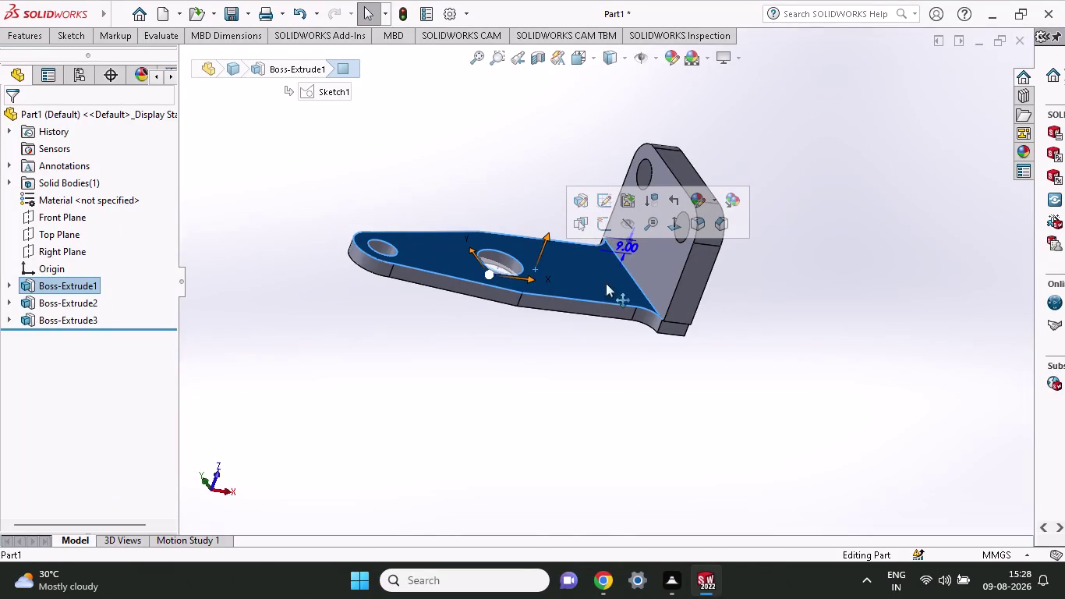
Start a sketch on the flange top face and draw a circle centred on the hole.
double_click(597, 224)
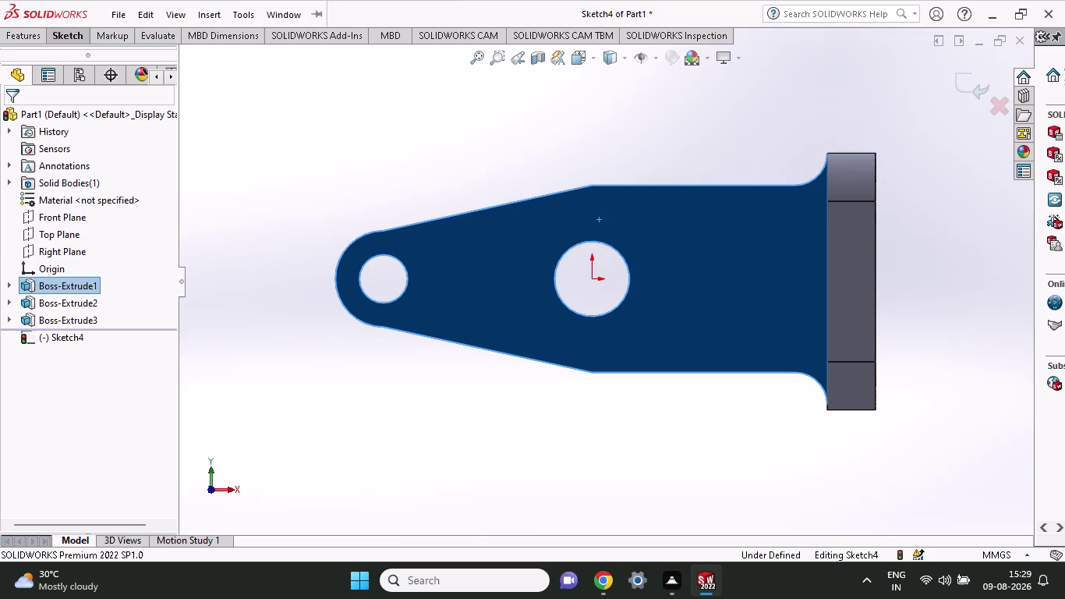
click(79, 43)
click(132, 52)
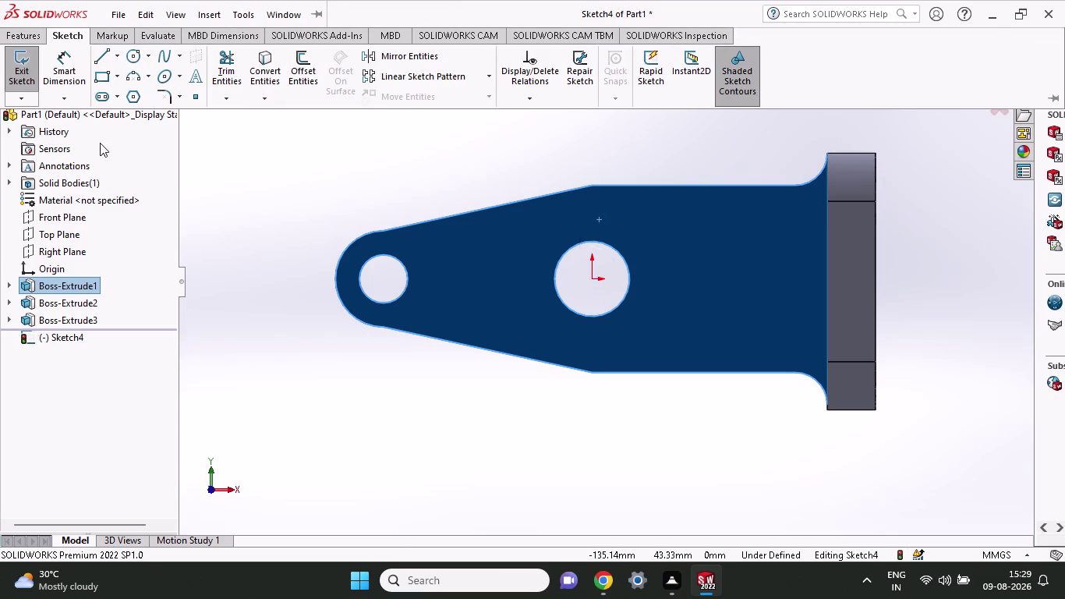
click(136, 58)
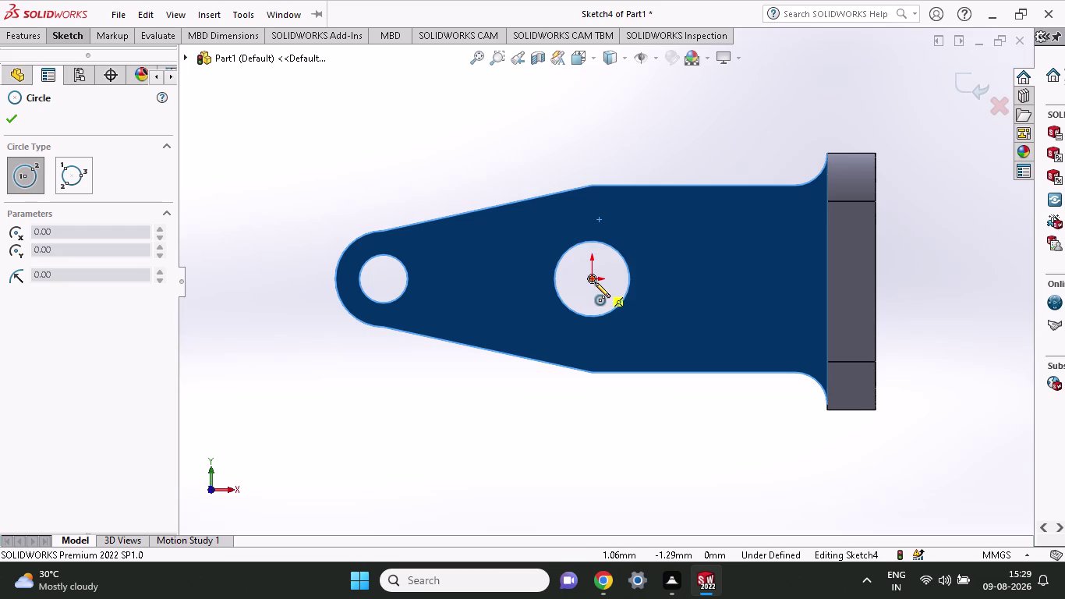
click(593, 276)
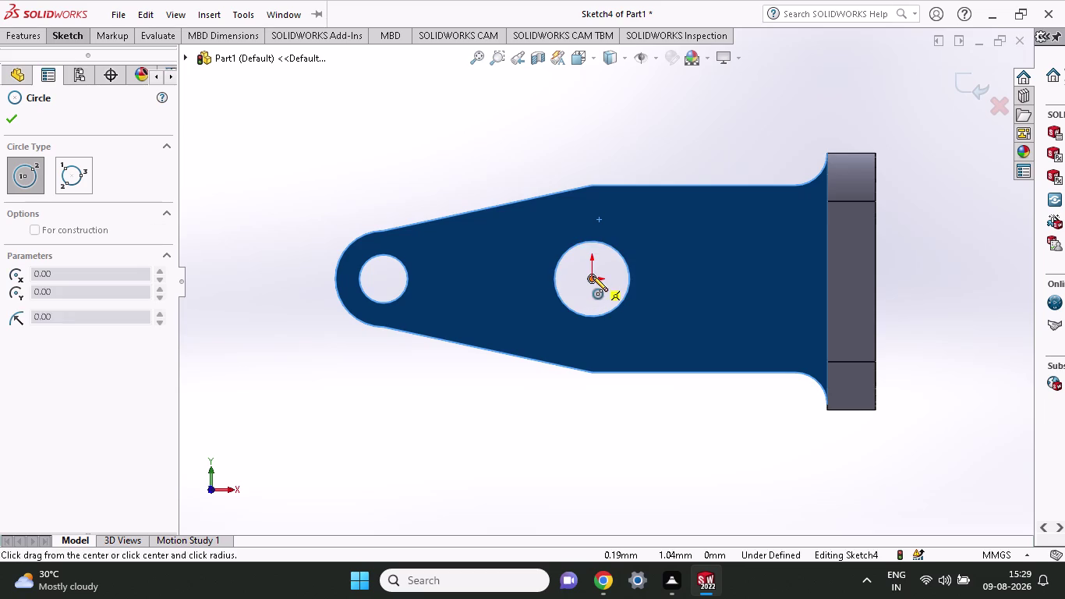
click(634, 338)
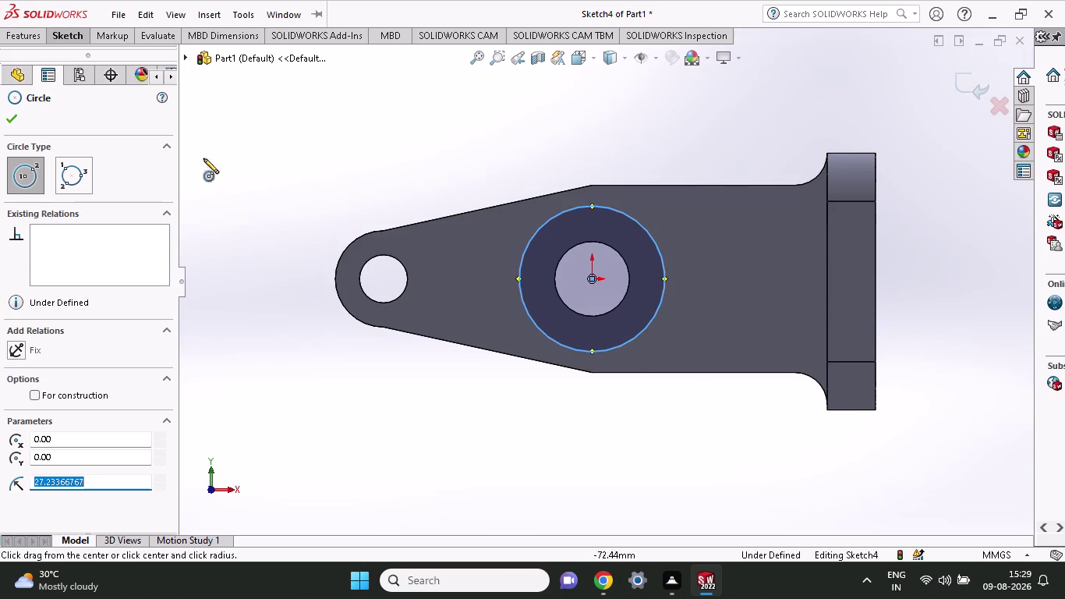
click(28, 31)
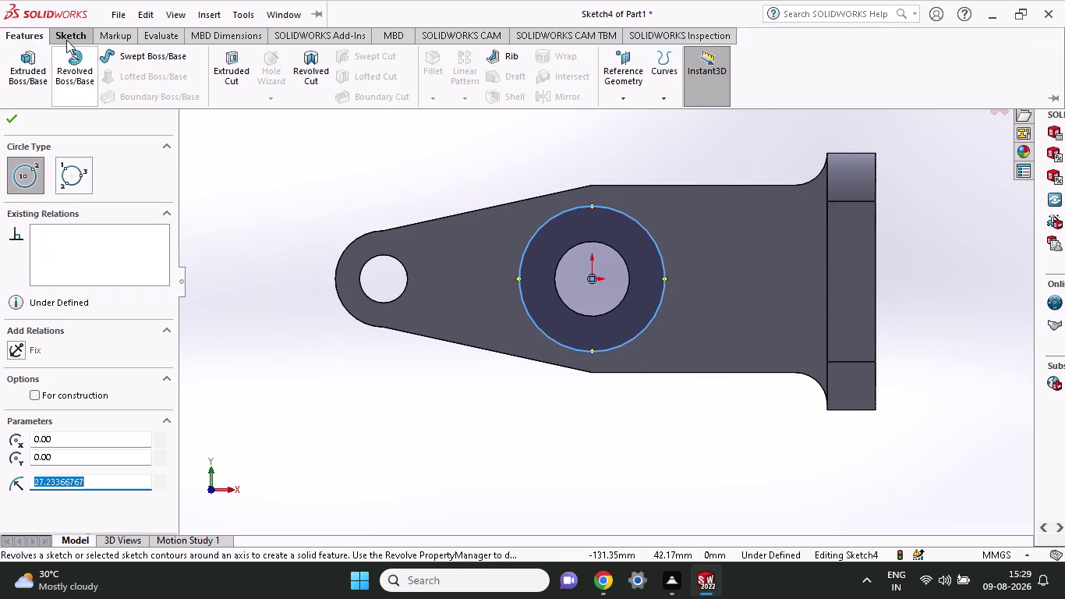
click(66, 40)
click(55, 63)
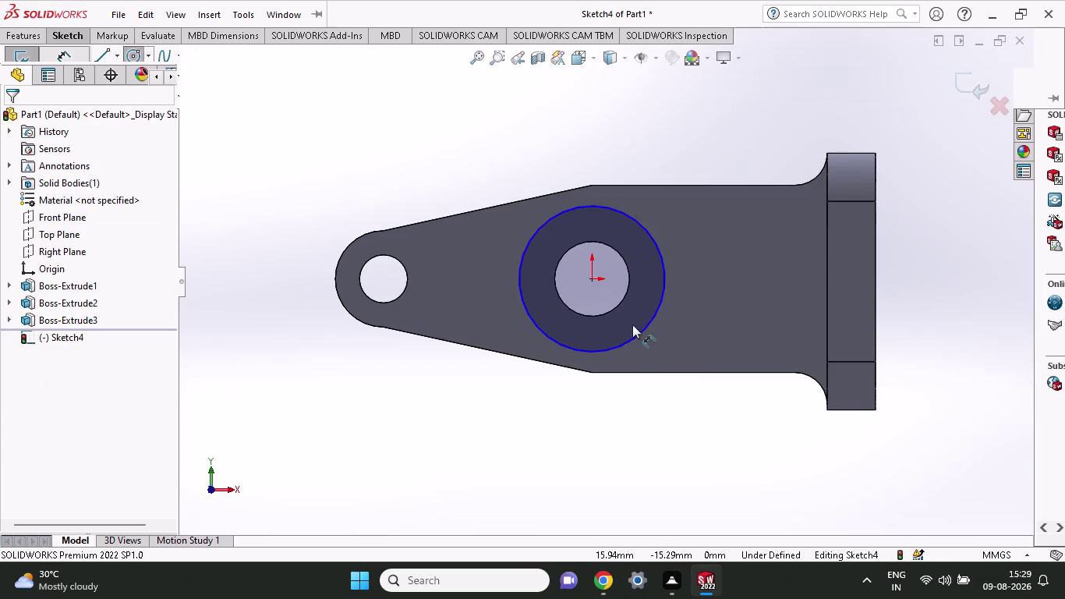
Dimension the large circle to a 50 mm diameter.
click(626, 340)
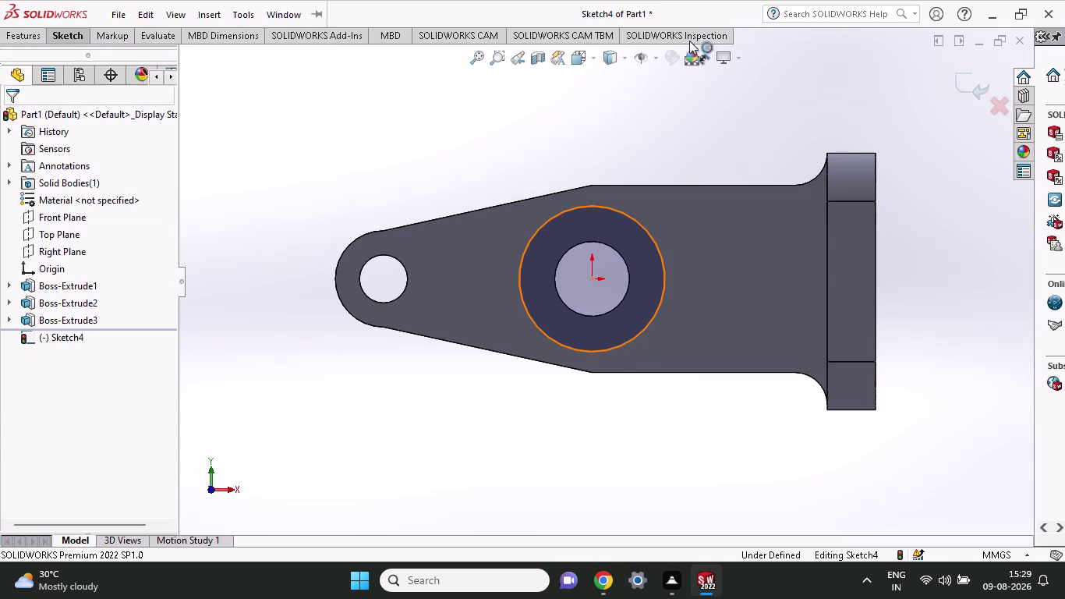
click(541, 144)
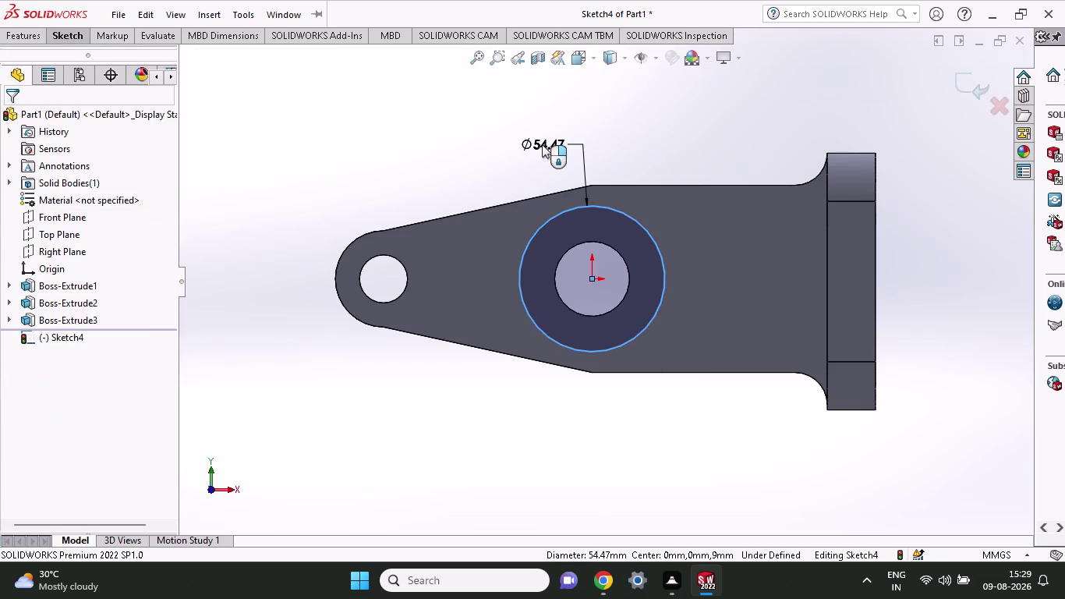
text(5)
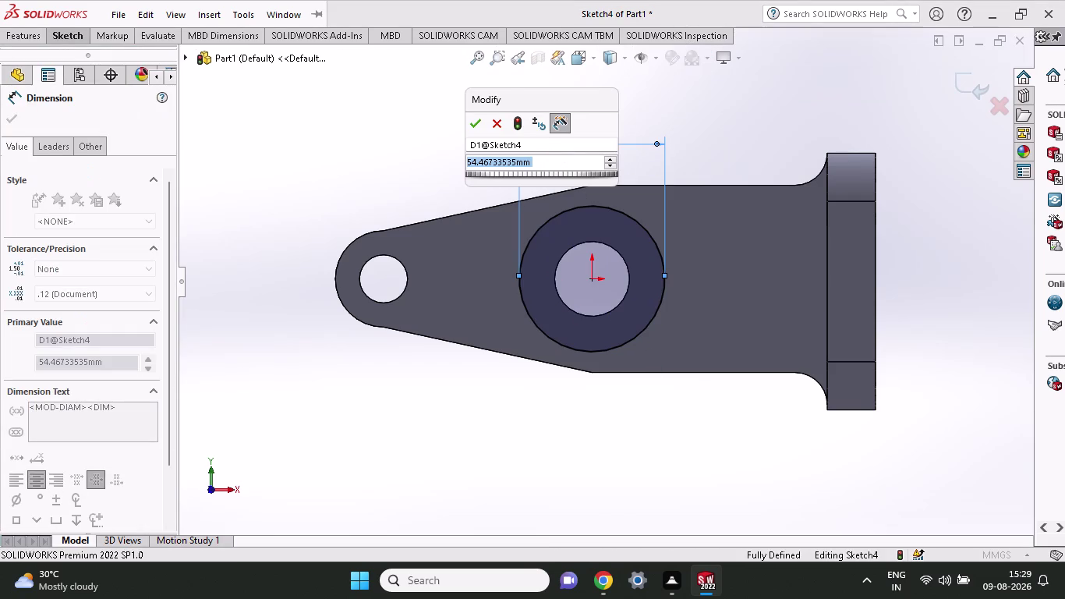
text(0)
key(Return)
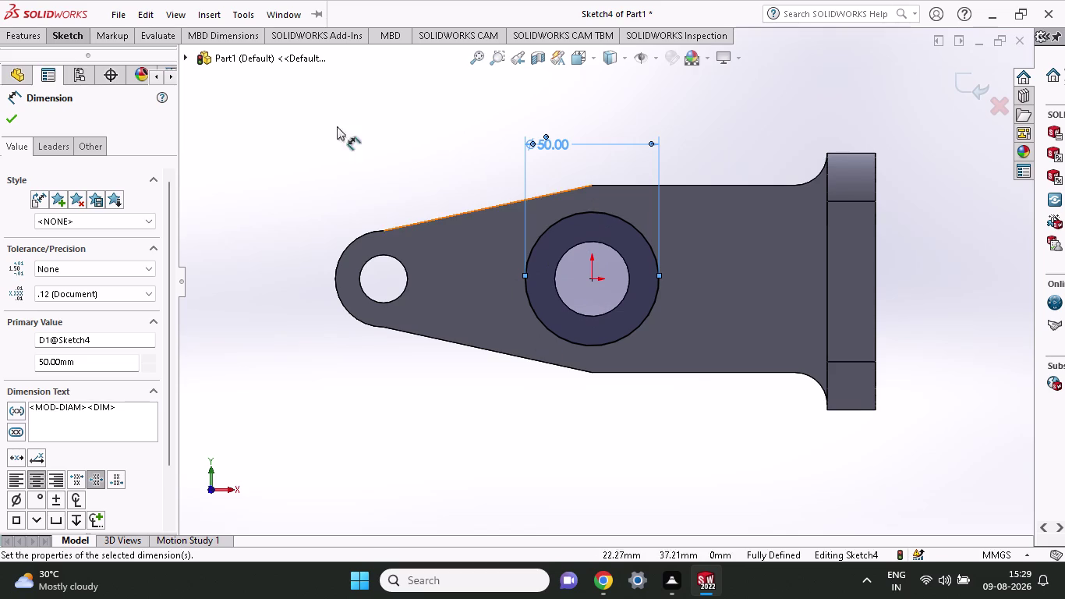
Draw a second circle centred on the hole, matching the hole's edge.
click(74, 32)
click(134, 55)
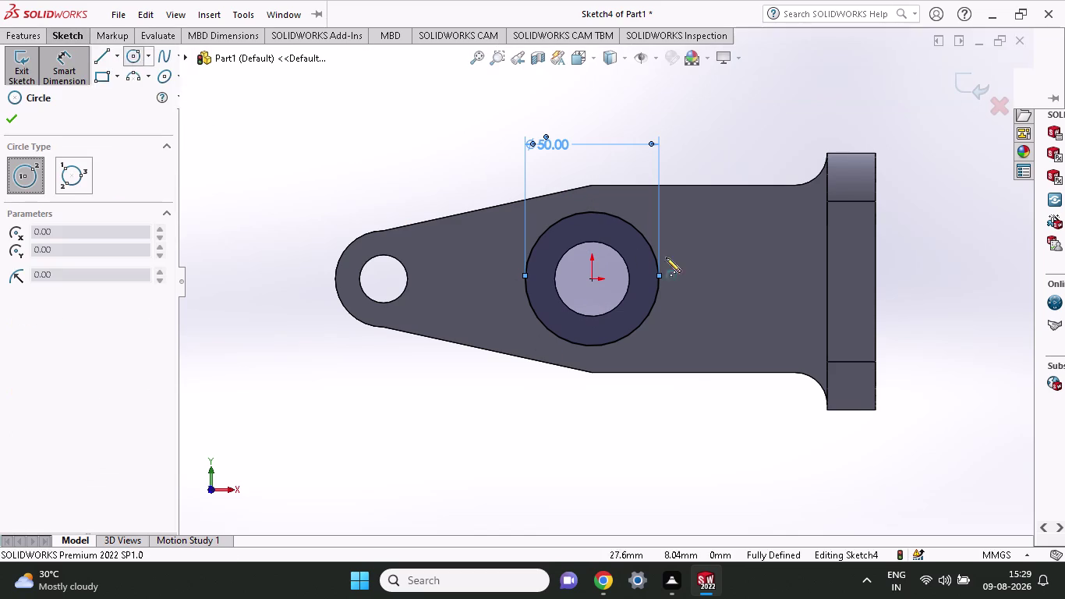
click(592, 280)
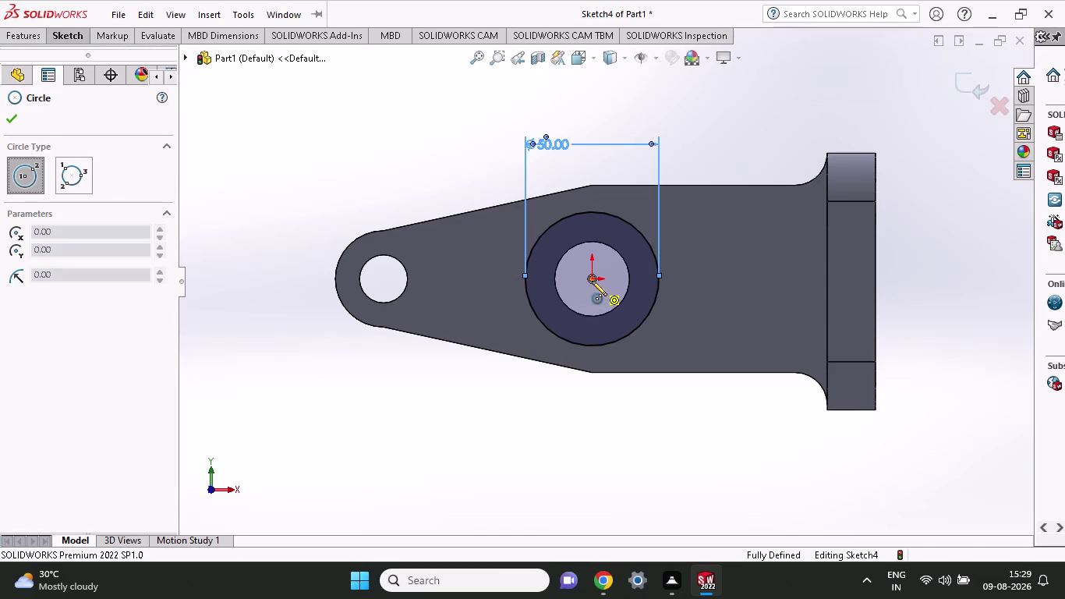
click(607, 314)
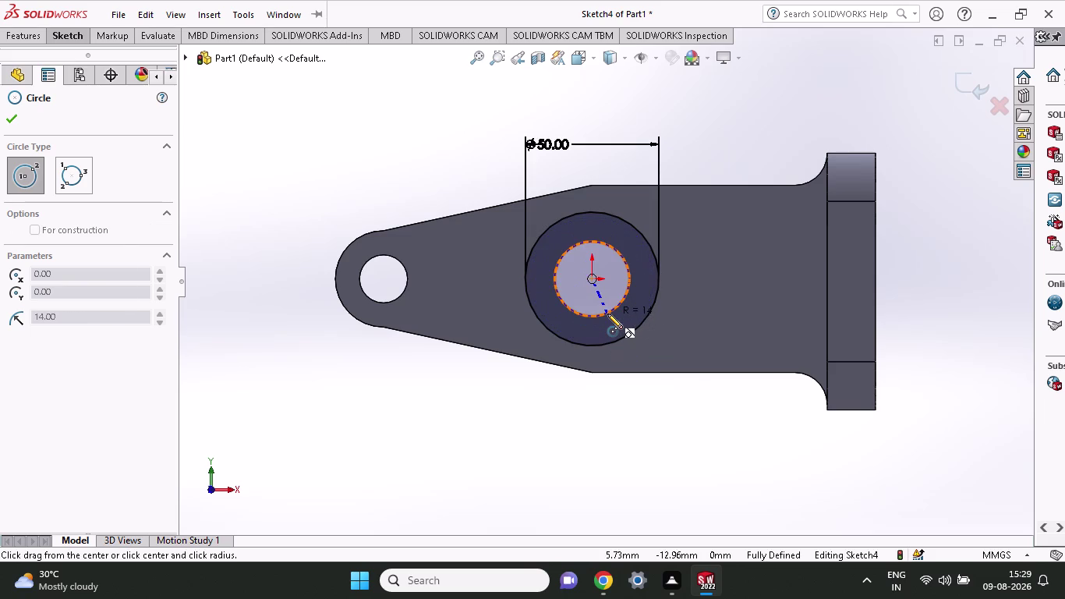
click(11, 122)
click(16, 33)
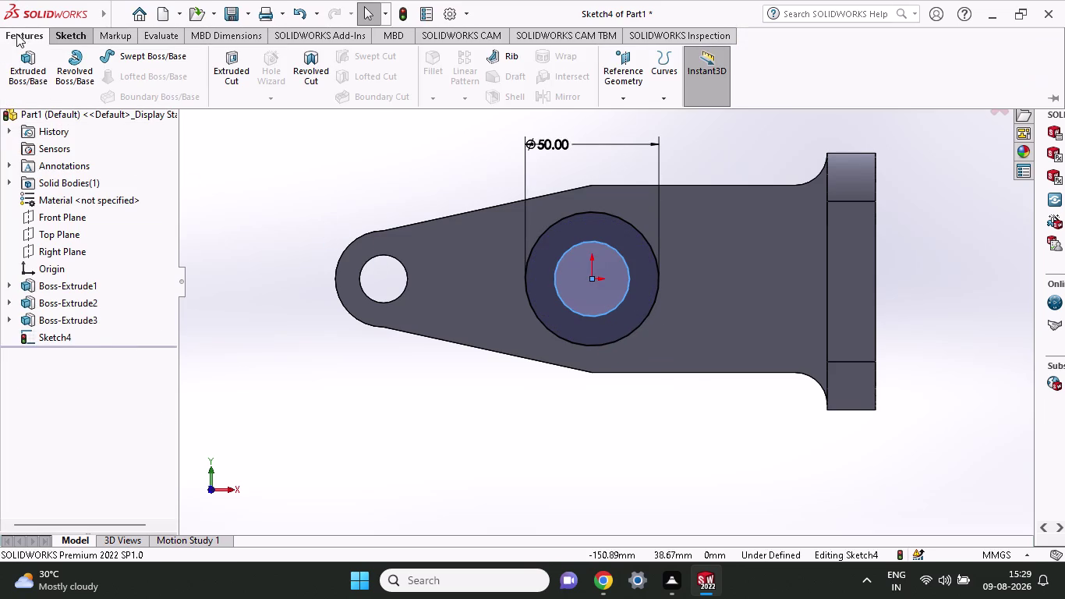
click(36, 66)
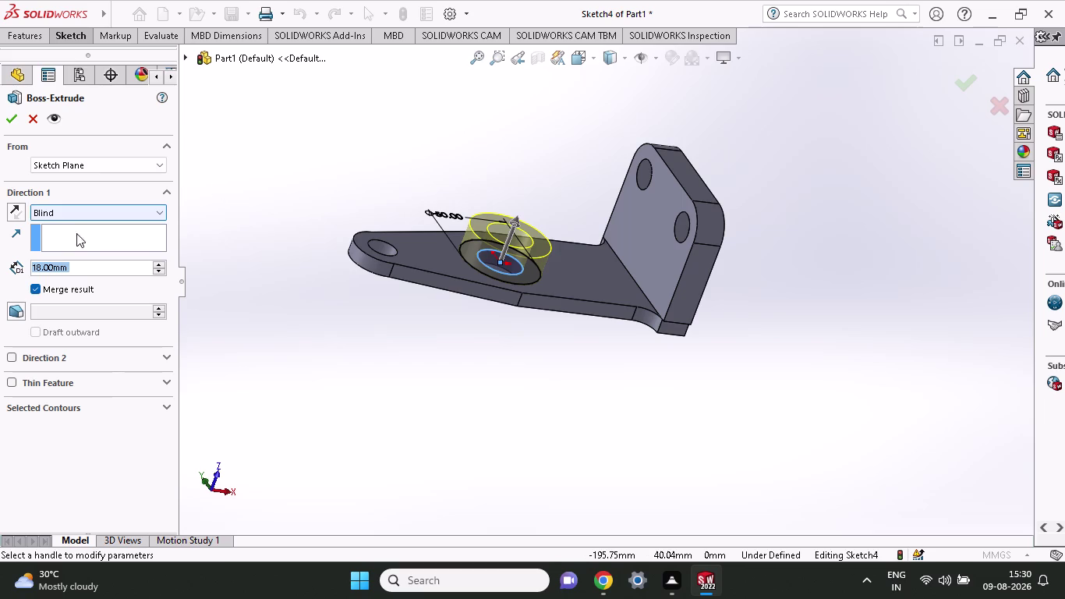
Extrude the ring sketch 20 mm blind to create Boss-Extrude4.
text(20)
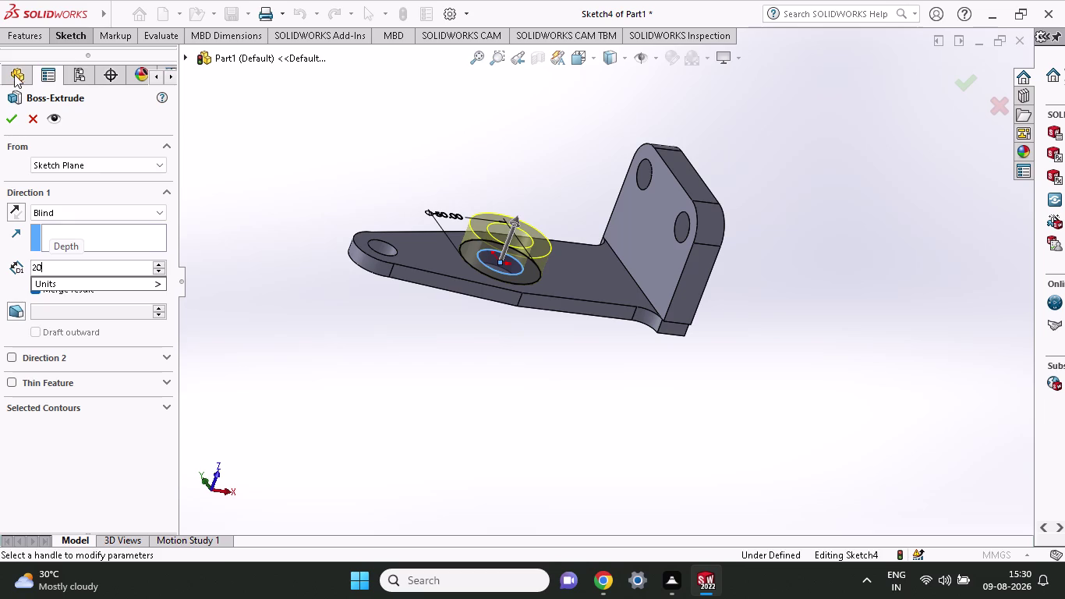
click(15, 124)
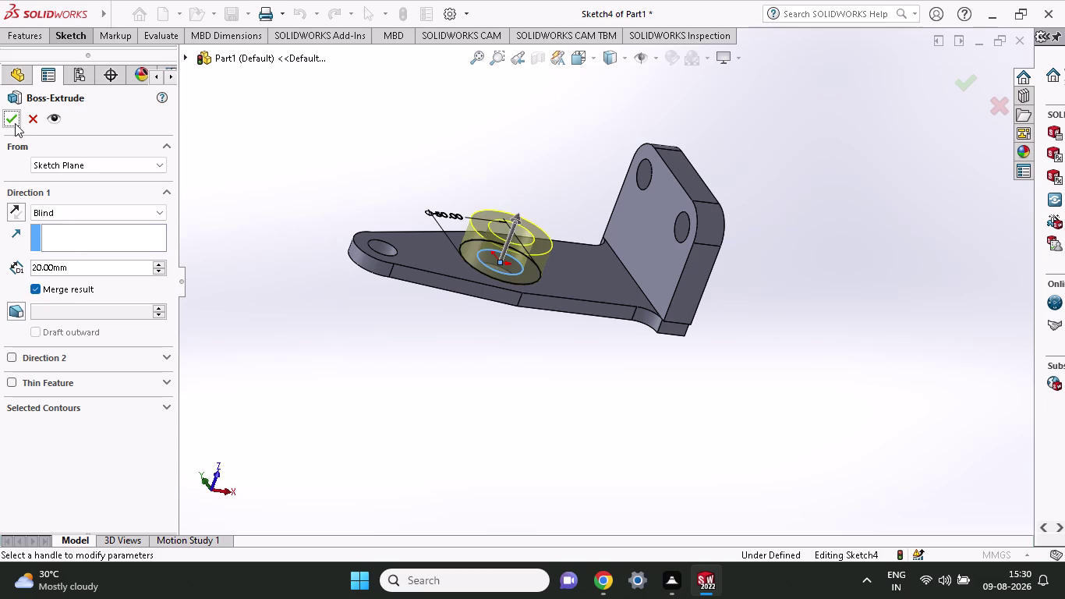
click(13, 109)
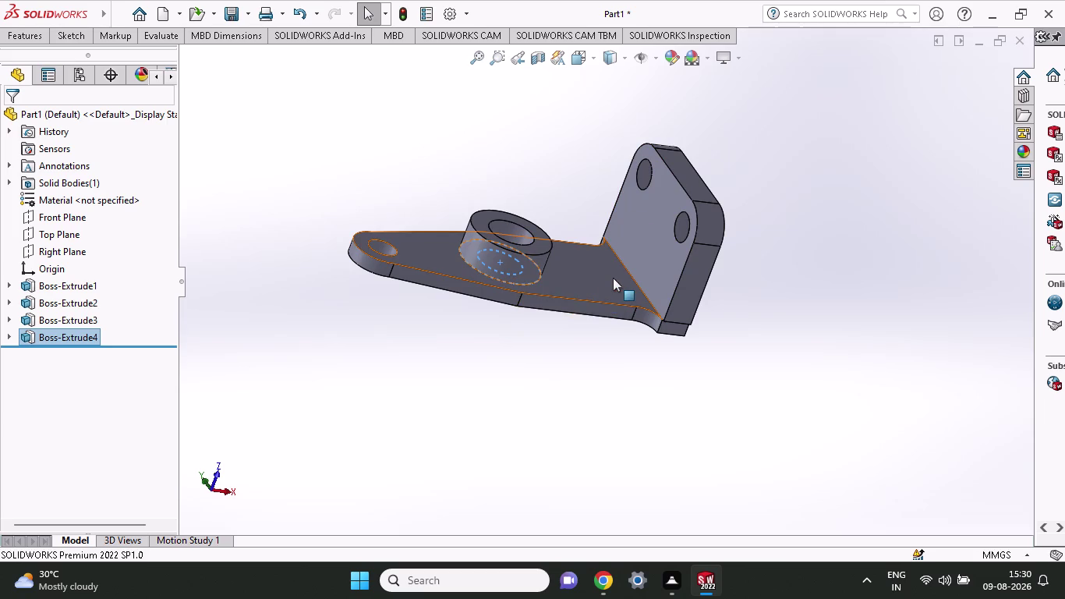
click(60, 225)
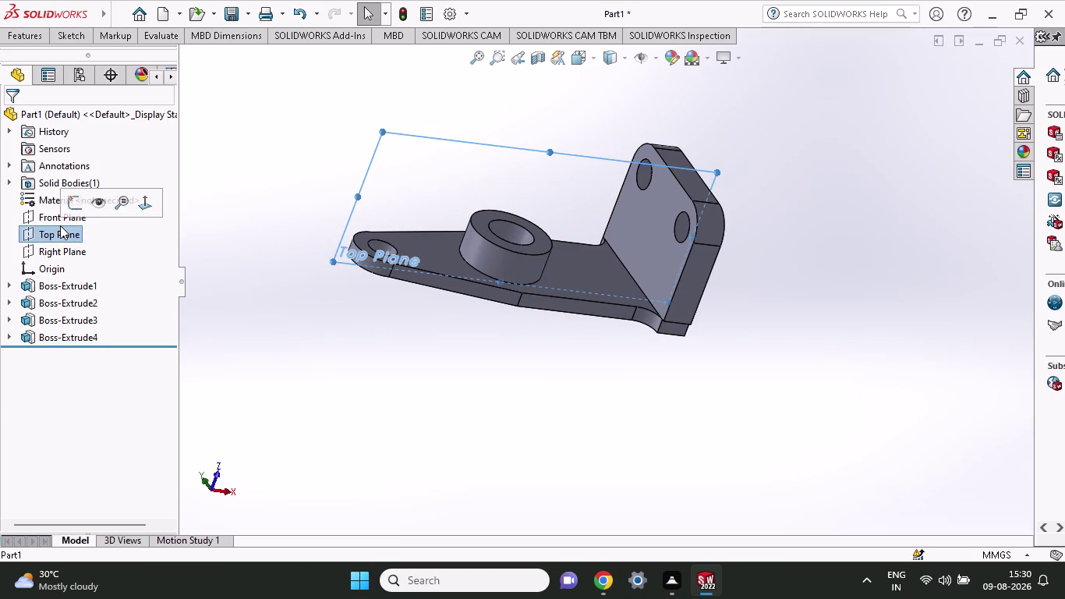
On the Top Plane, sketch a vertical line from the flange's inner corner to the upright's bottom.
click(72, 198)
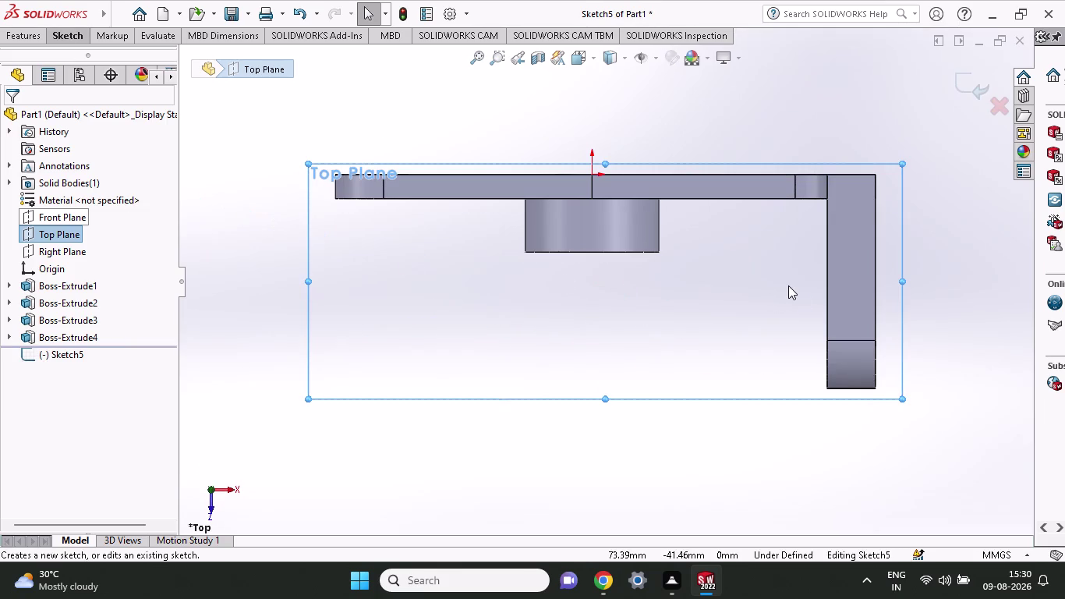
click(64, 37)
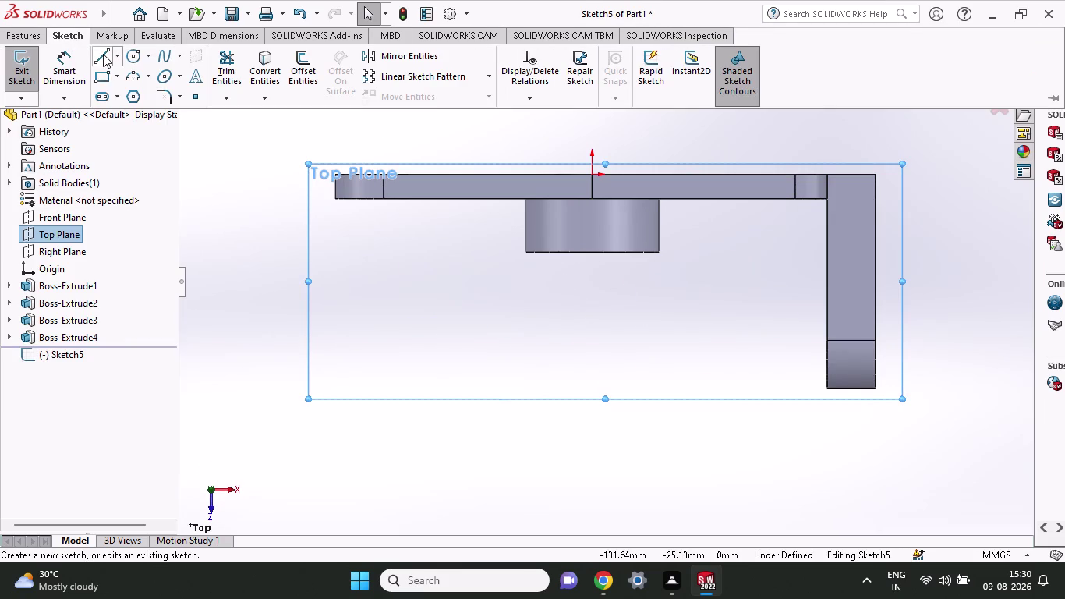
click(103, 53)
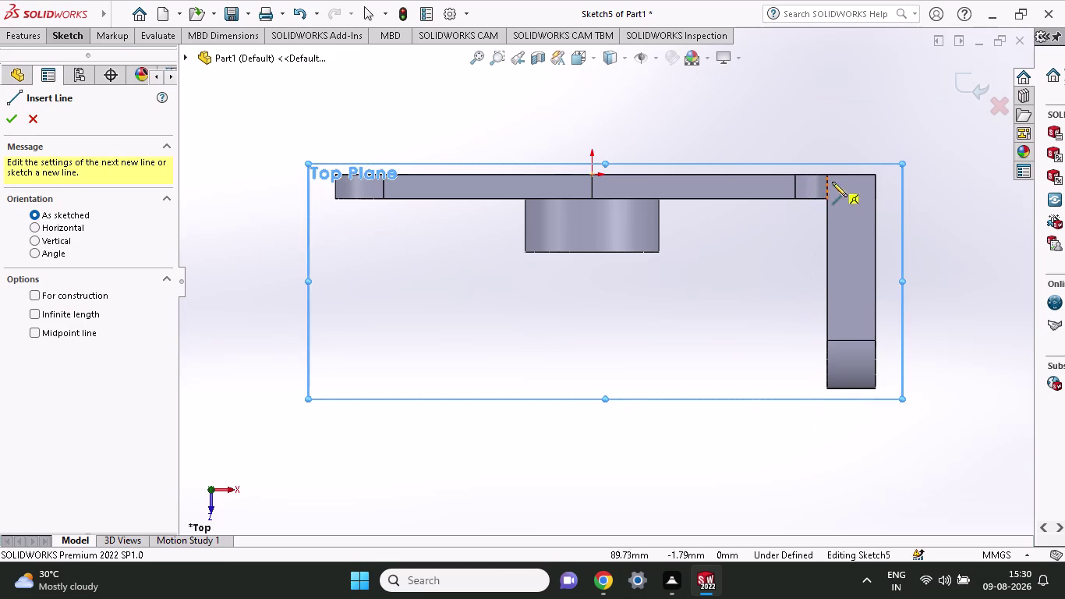
click(824, 199)
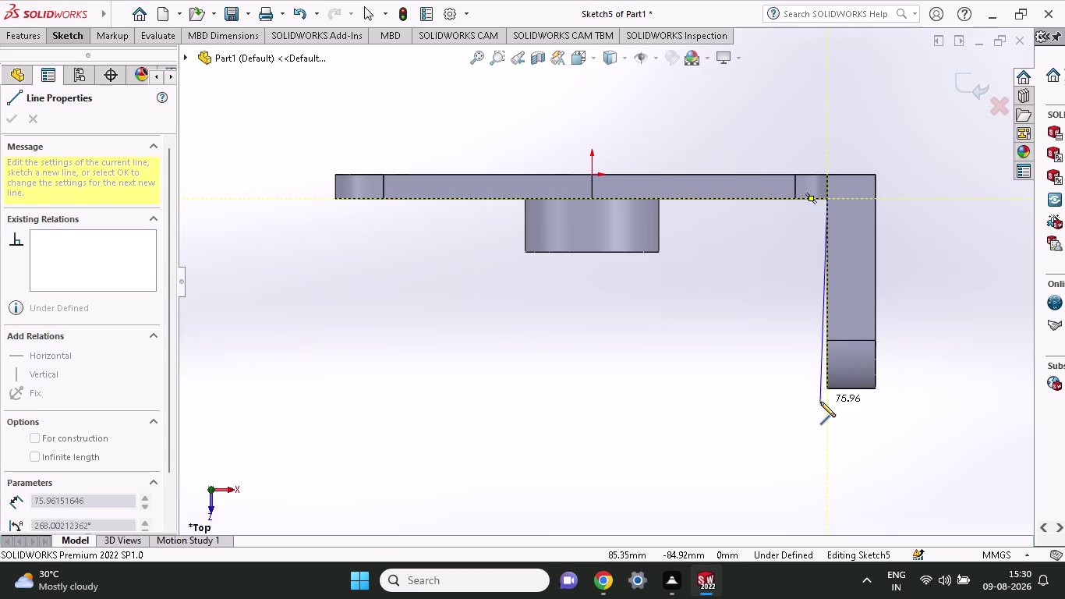
click(823, 387)
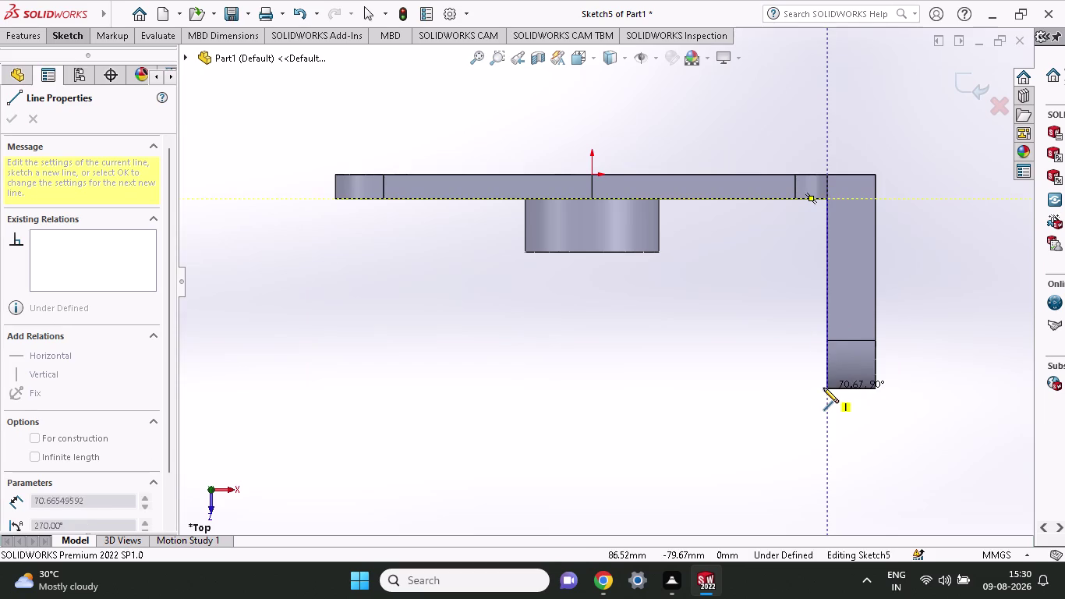
right_click(825, 409)
click(850, 410)
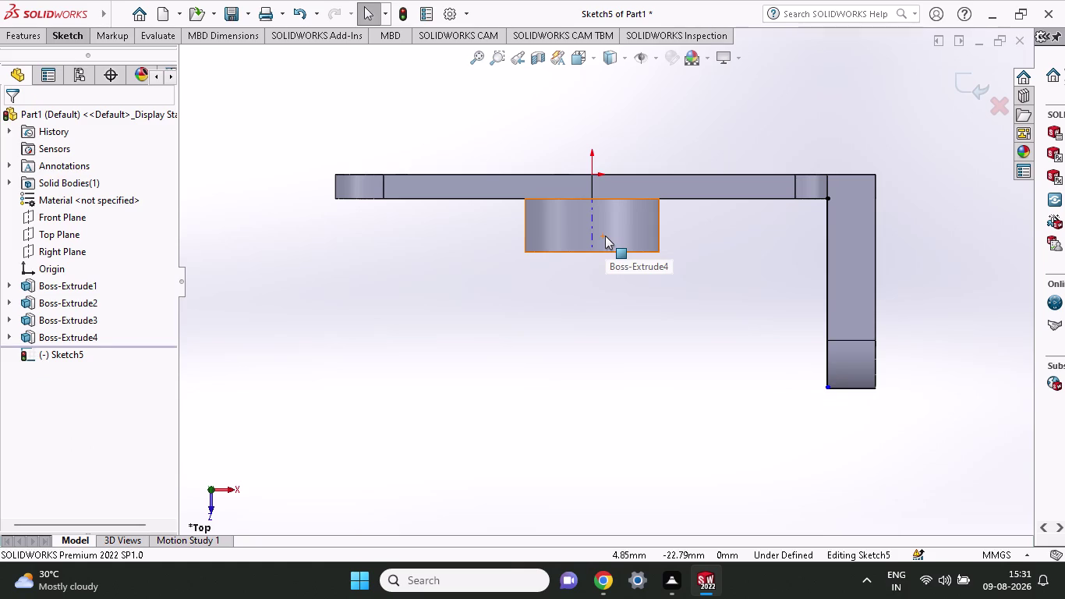
click(72, 39)
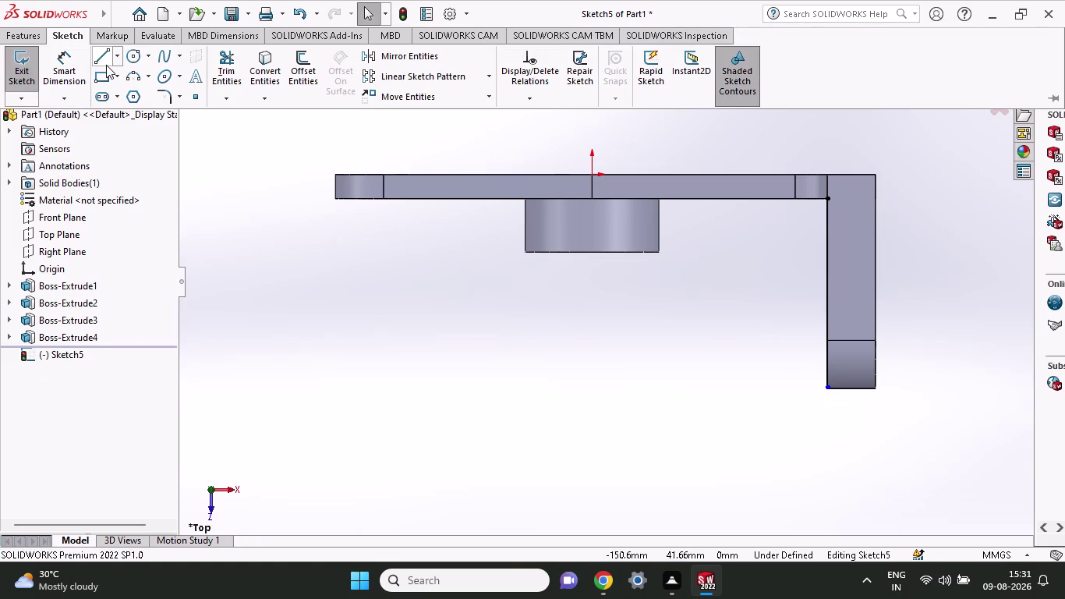
Draw gusset lines from the flange corner to the boss corner and down the boss side.
click(106, 65)
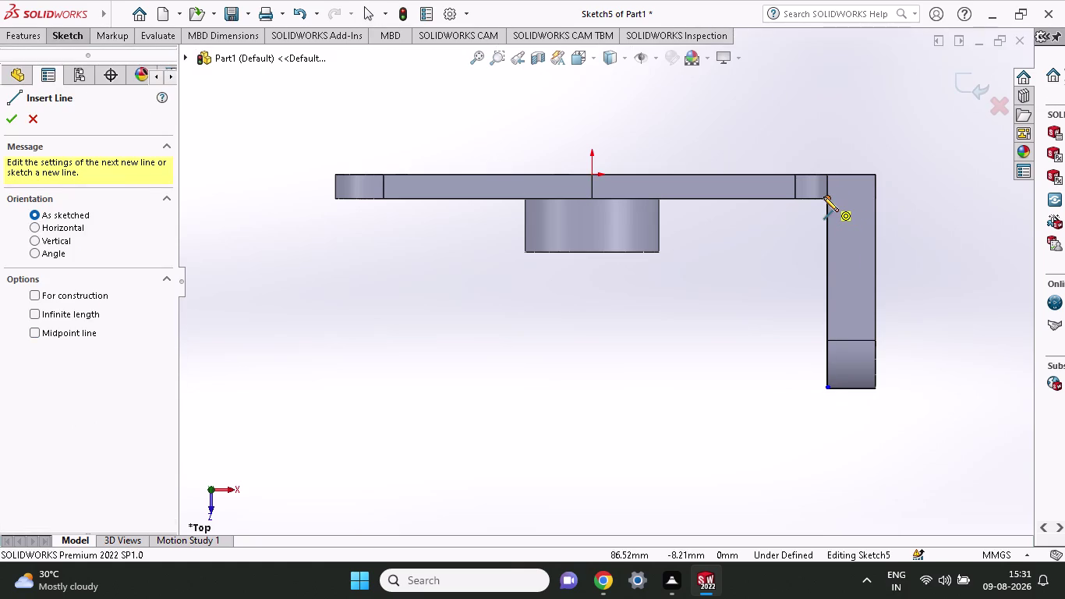
click(827, 200)
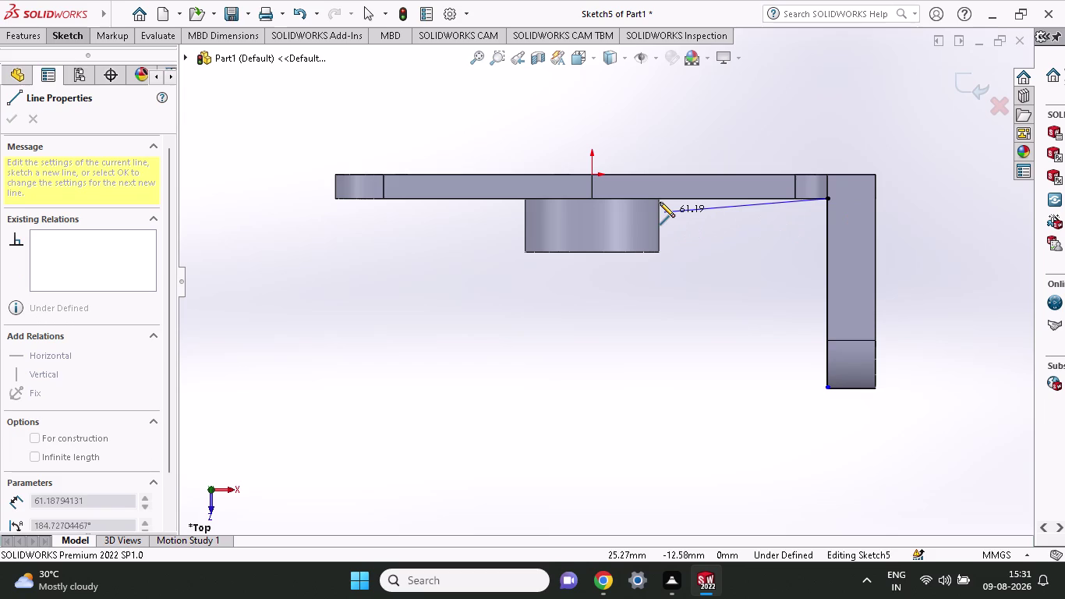
click(656, 197)
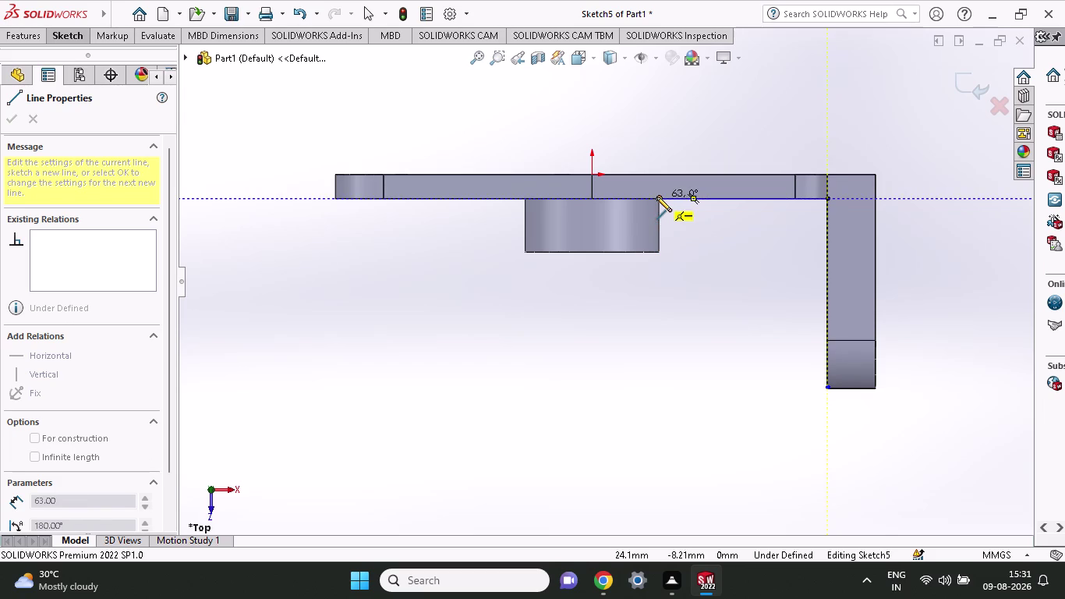
click(659, 250)
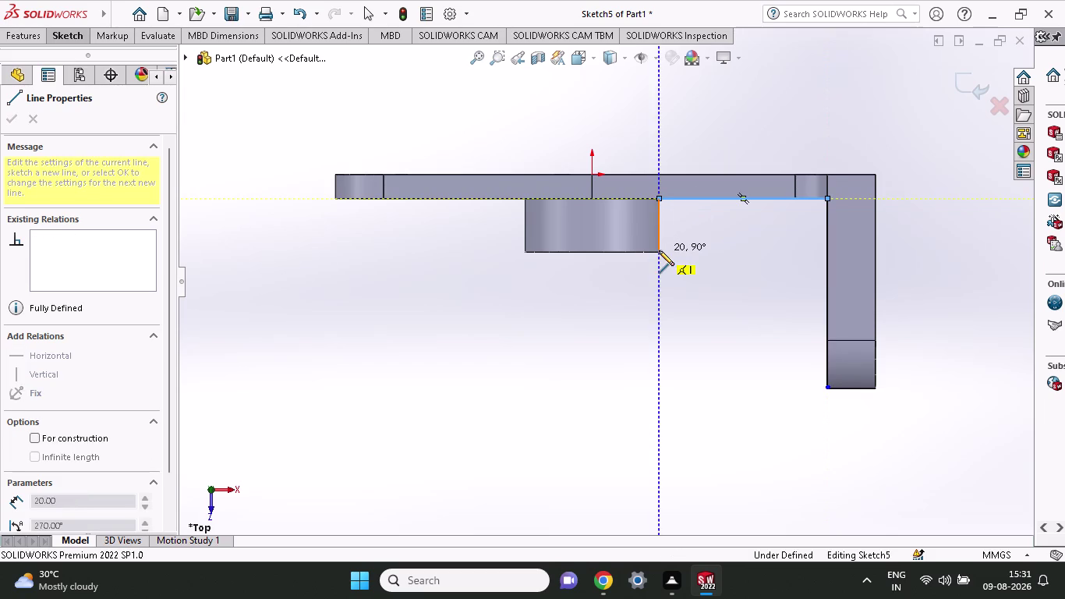
right_click(688, 315)
click(723, 327)
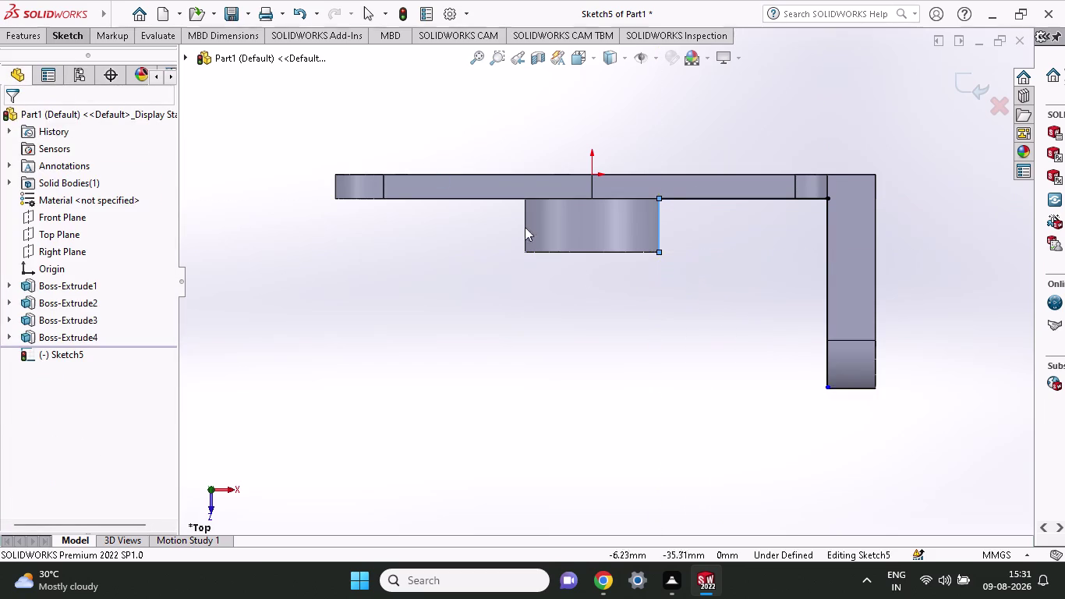
Close the gusset profile with a three-point arc of radius 94.
click(54, 30)
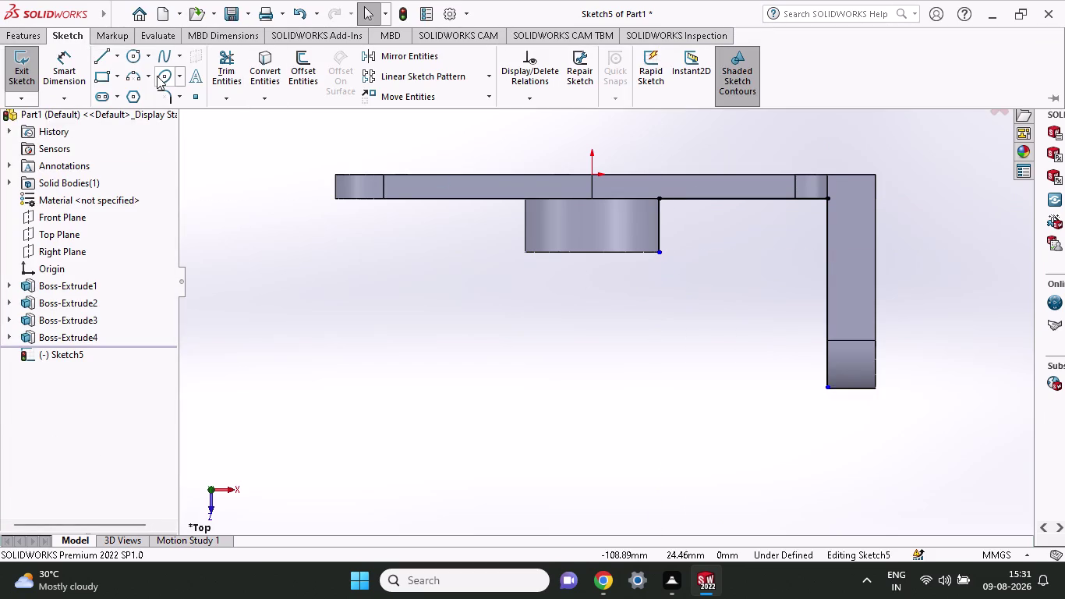
click(126, 77)
click(658, 254)
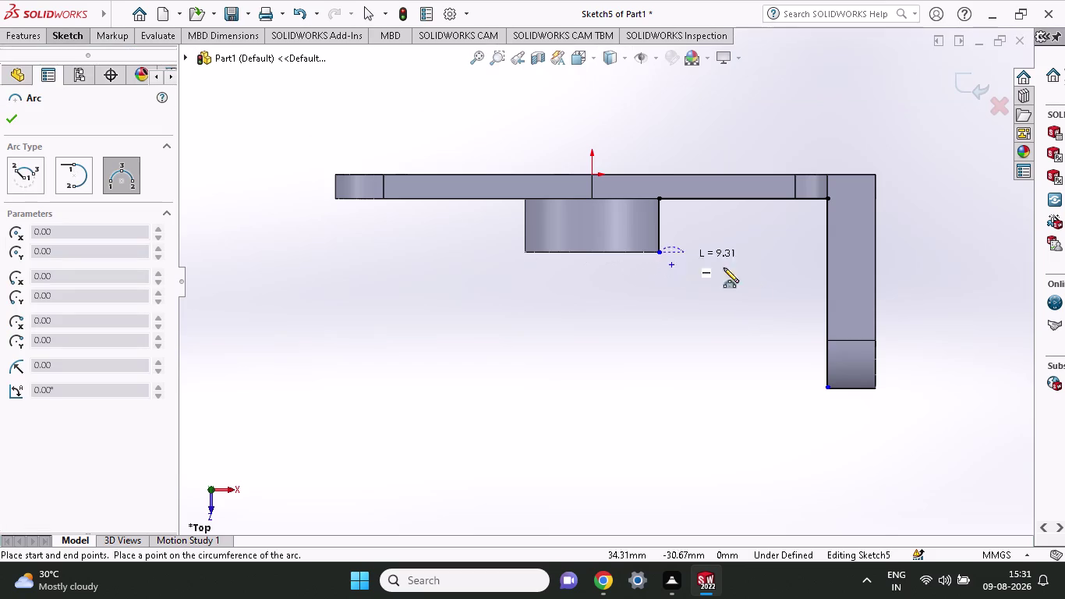
click(826, 386)
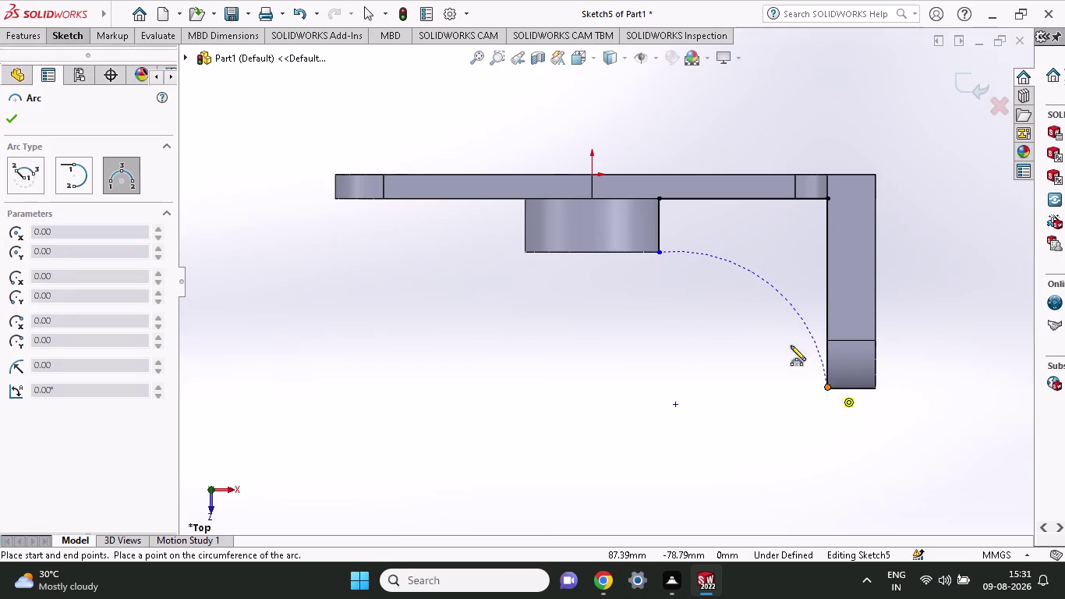
click(756, 271)
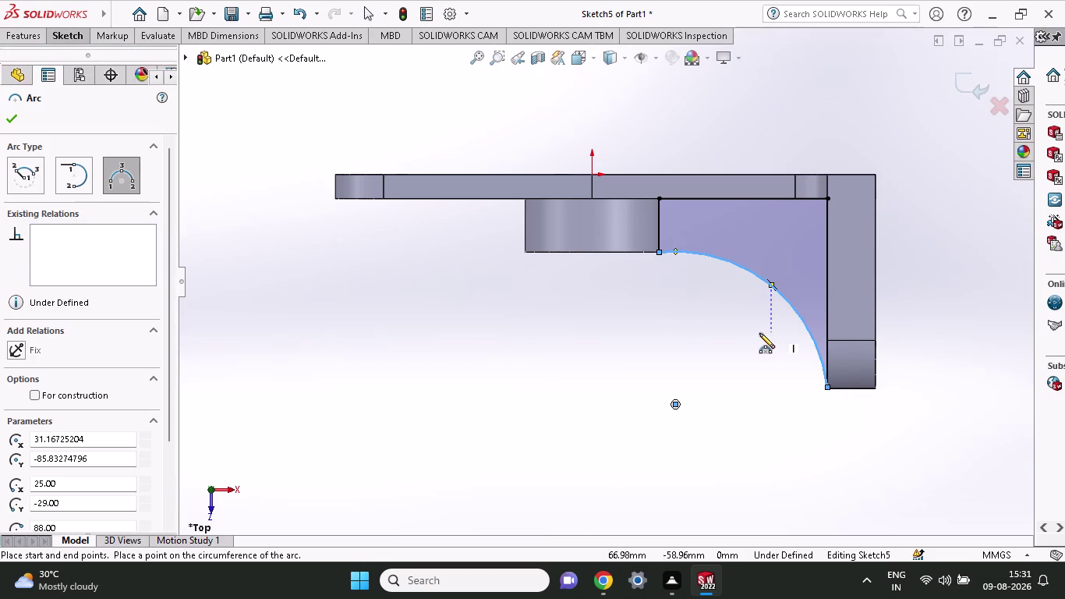
scroll(down, 3)
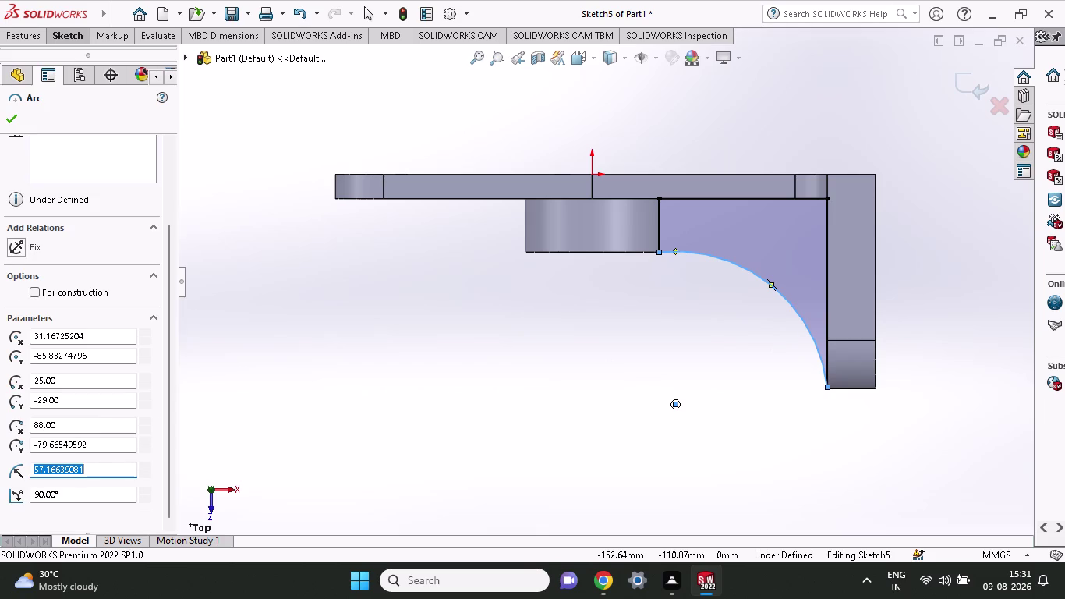
text(94)
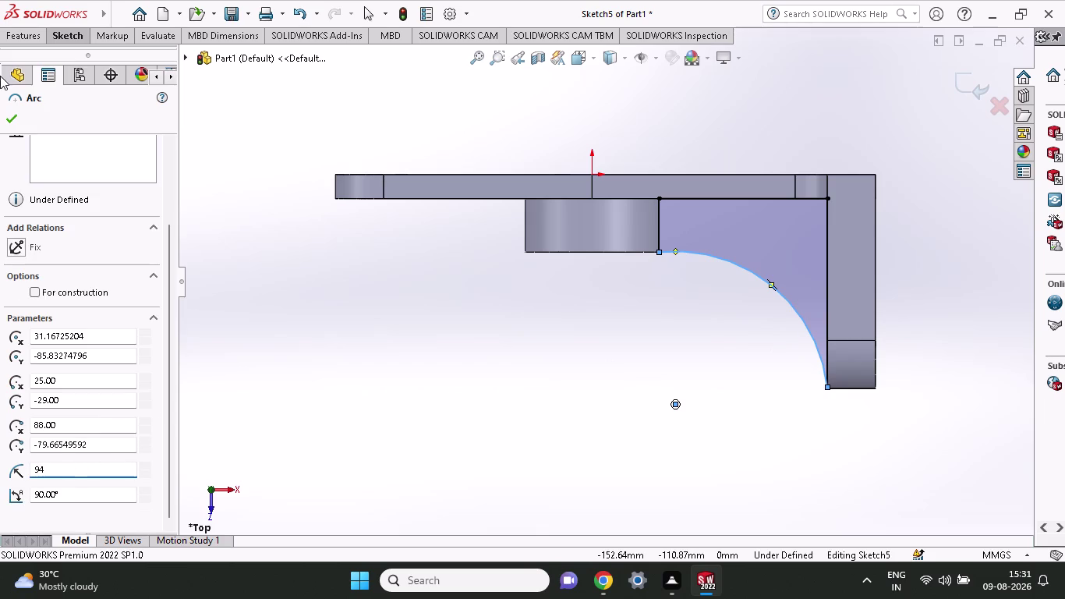
click(7, 127)
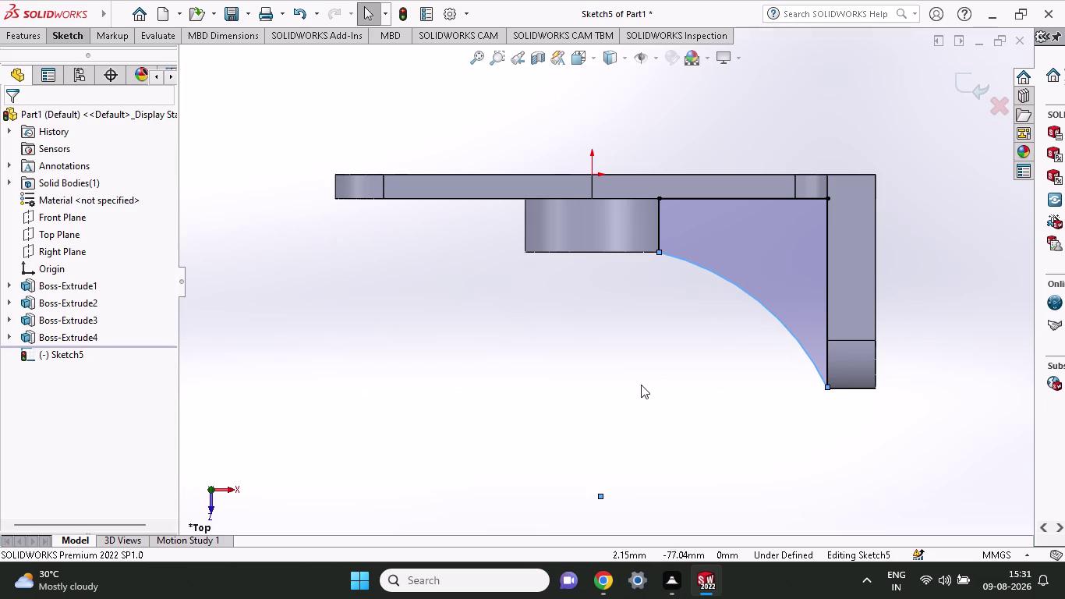
middle_drag(641, 384, 663, 42)
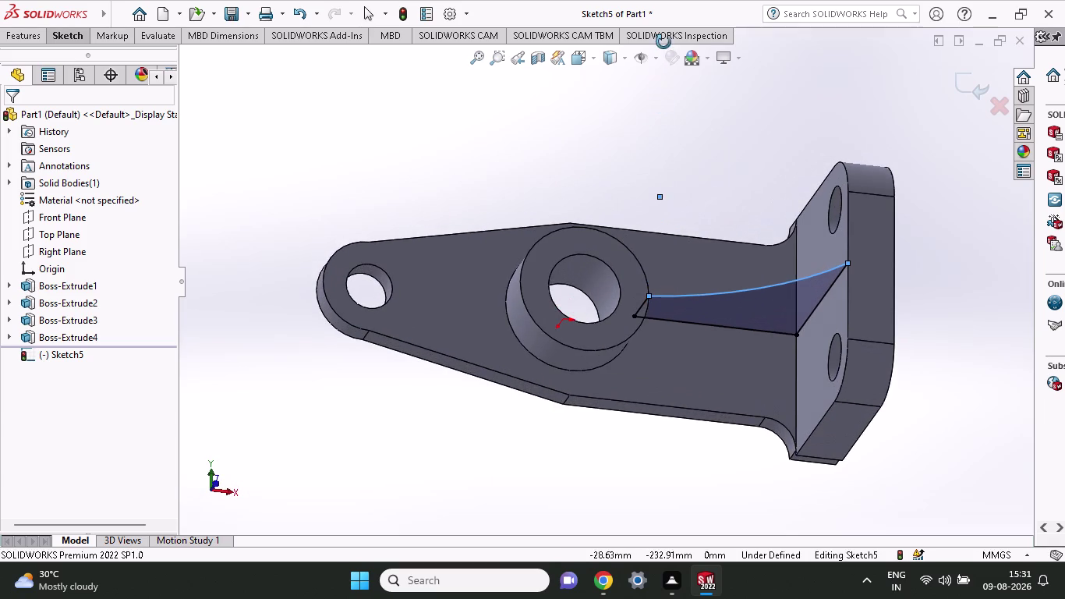
click(14, 28)
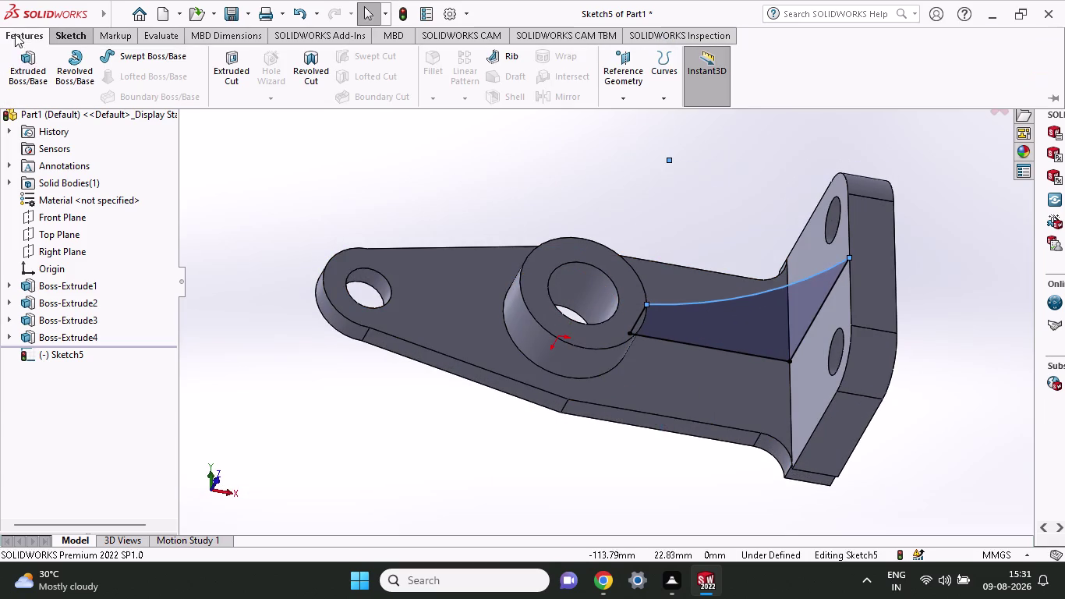
click(19, 61)
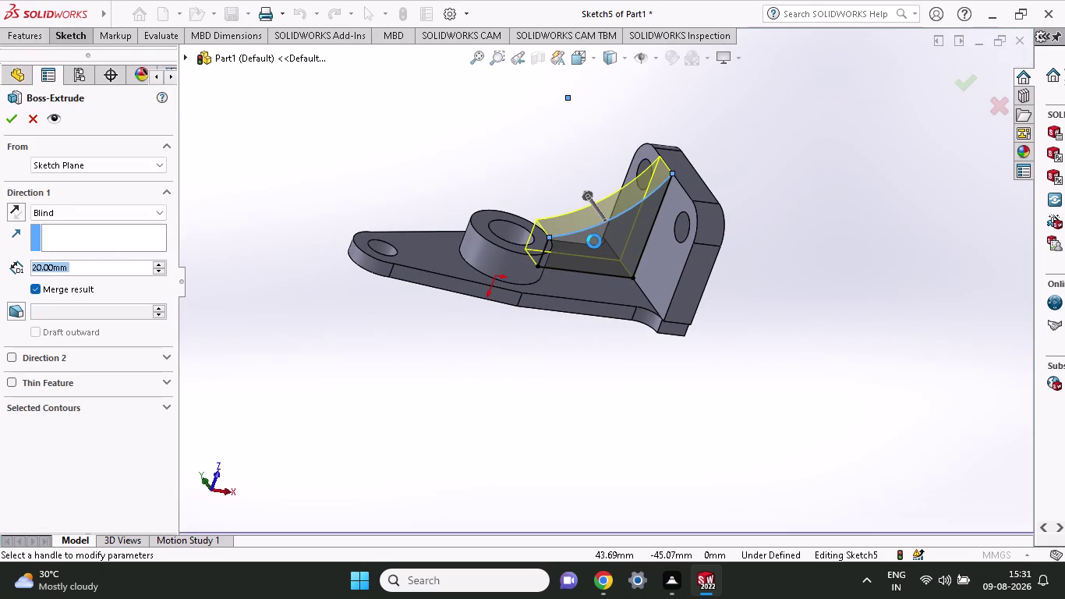
Set the gusset extrusion to Mid Plane with a 10 mm depth and attempt to create it.
click(97, 206)
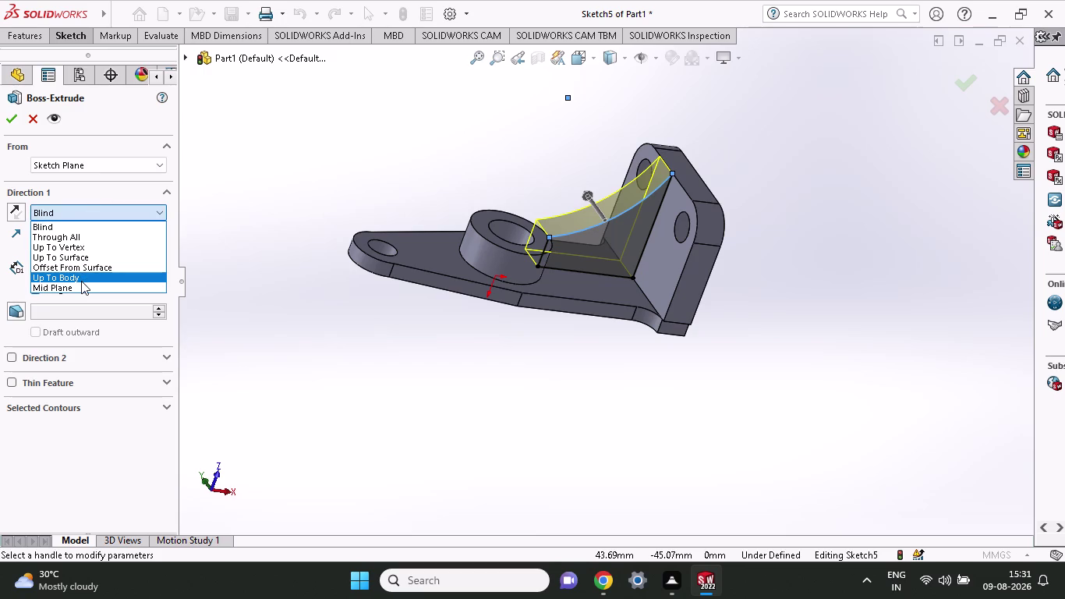
click(79, 283)
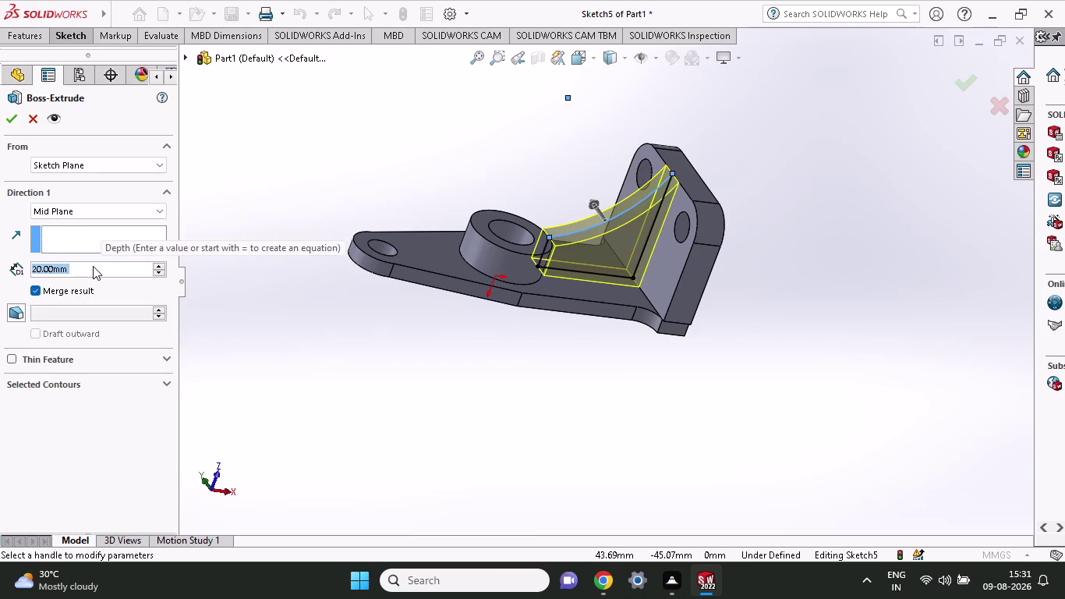
text(10)
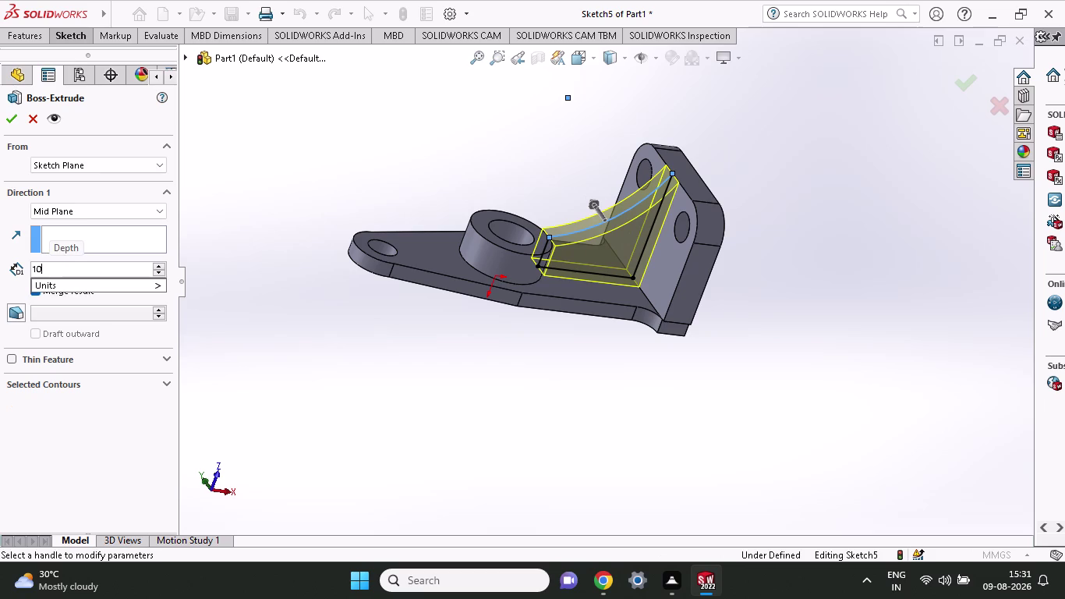
click(15, 114)
click(17, 110)
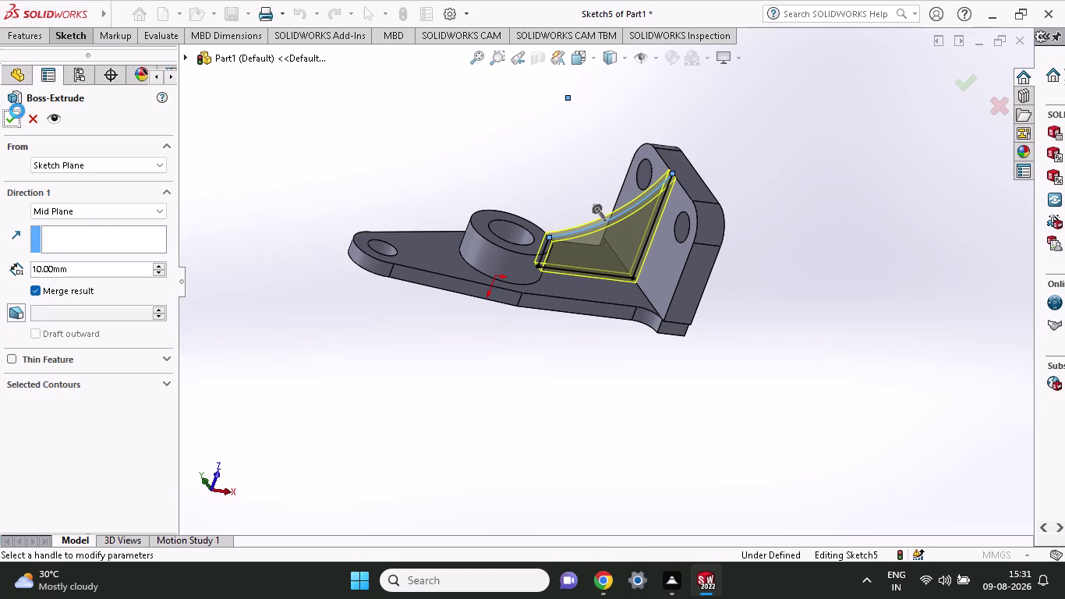
click(15, 115)
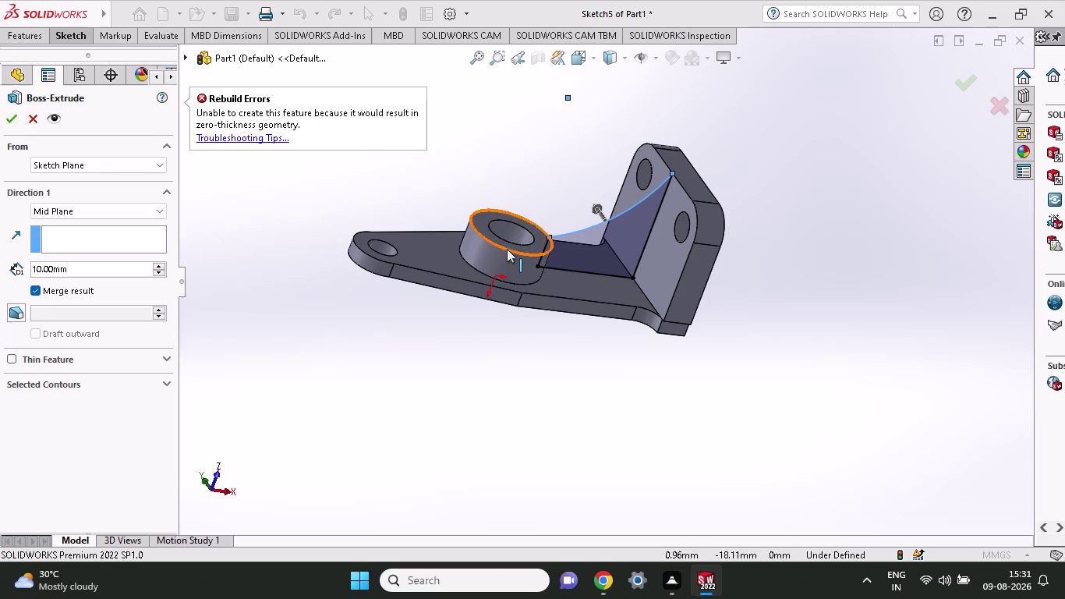
Enable the Thin Feature option, set the wall thickness, and create Extrude-Thin1.
middle_drag(595, 331, 552, 331)
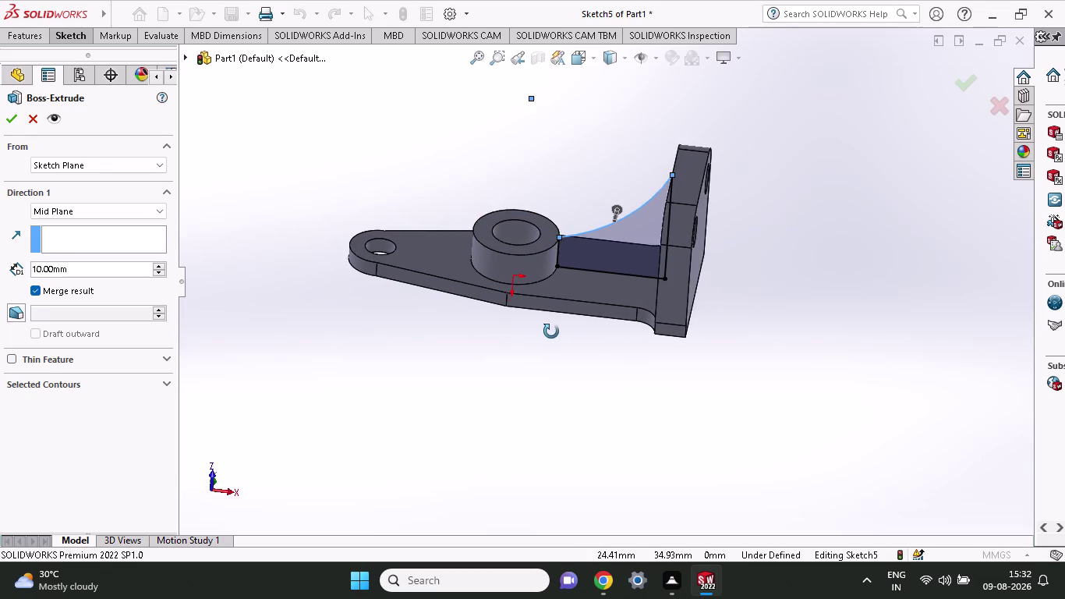
middle_drag(551, 332, 579, 257)
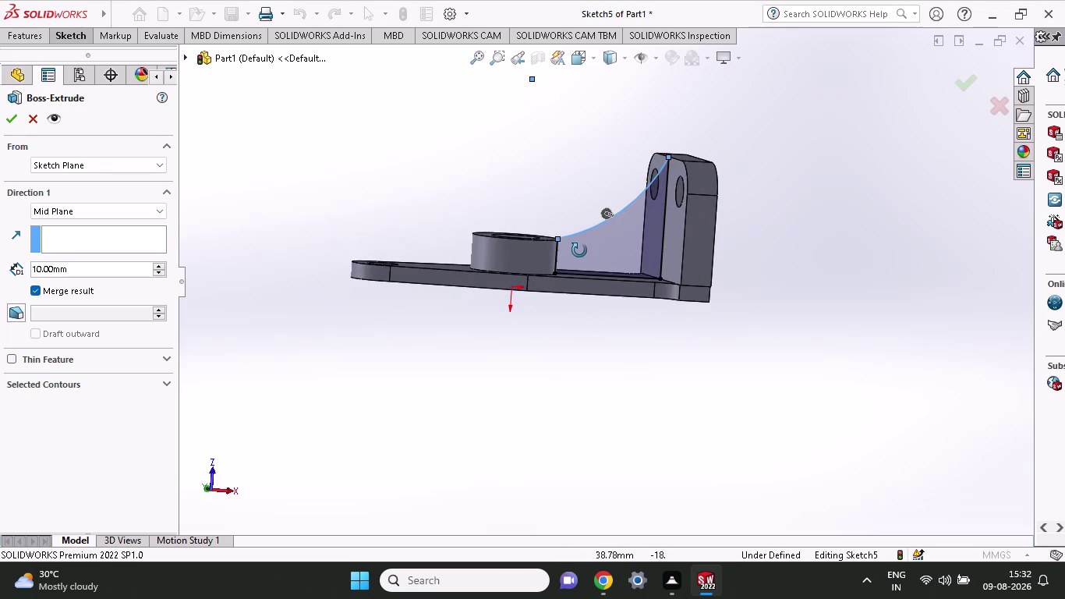
middle_drag(579, 250, 570, 232)
middle_drag(579, 257, 579, 256)
middle_drag(564, 223, 577, 303)
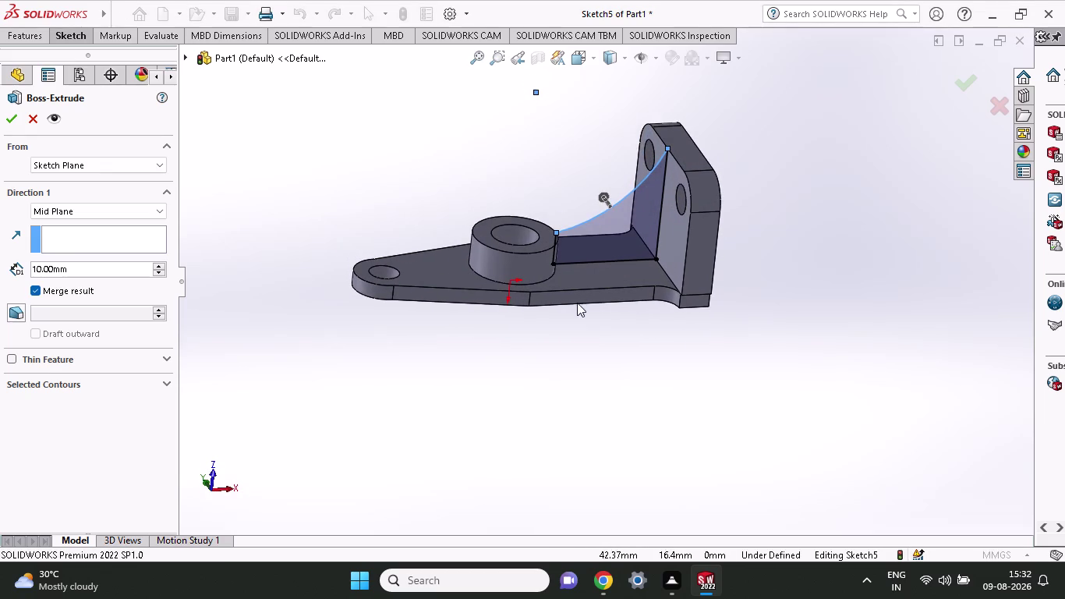
scroll(up, 3)
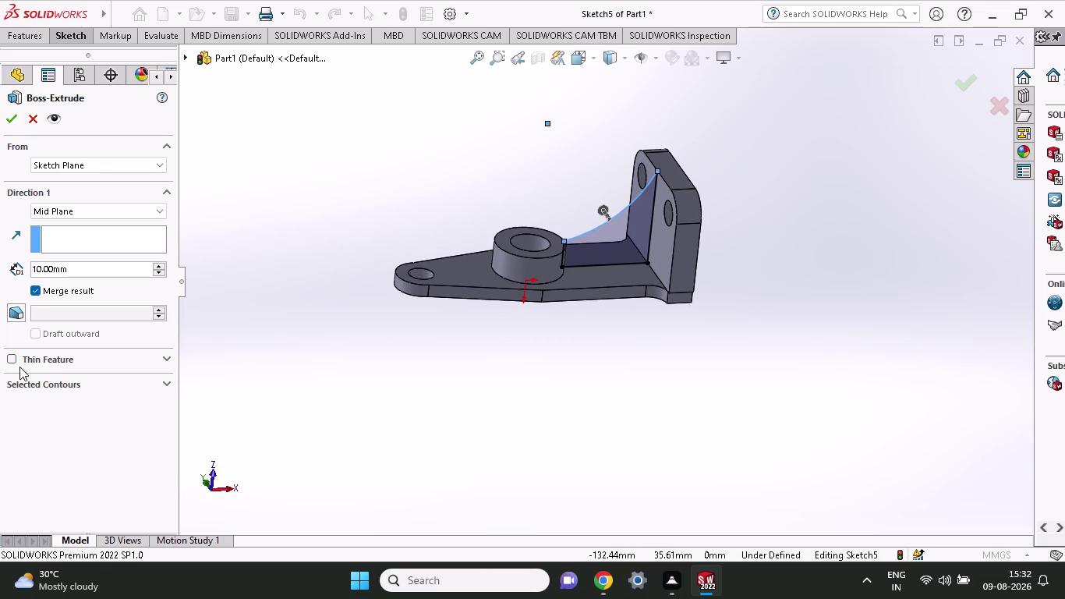
click(10, 357)
click(10, 358)
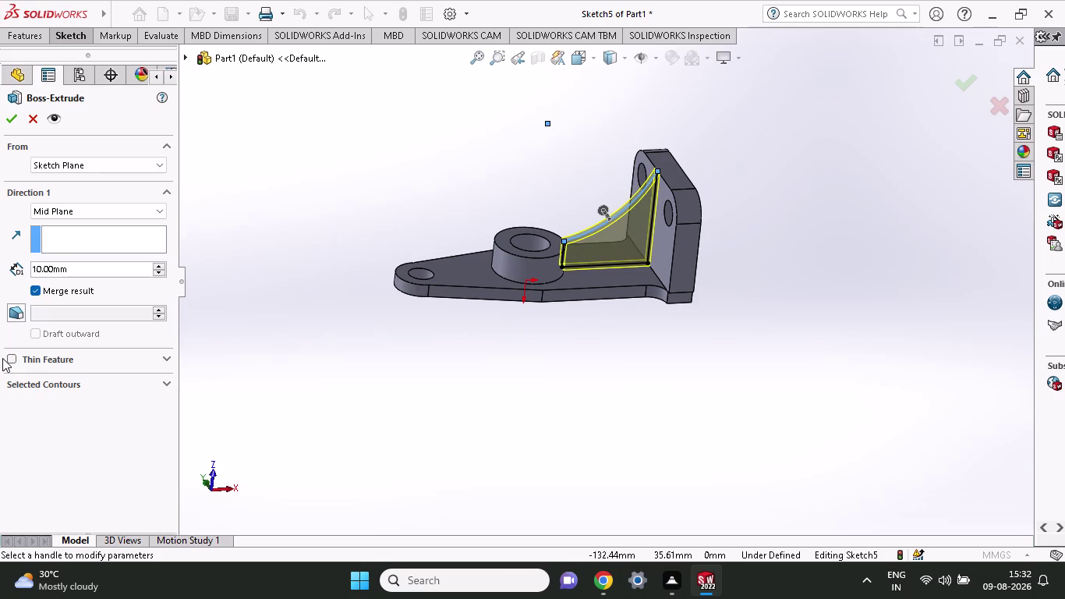
click(5, 121)
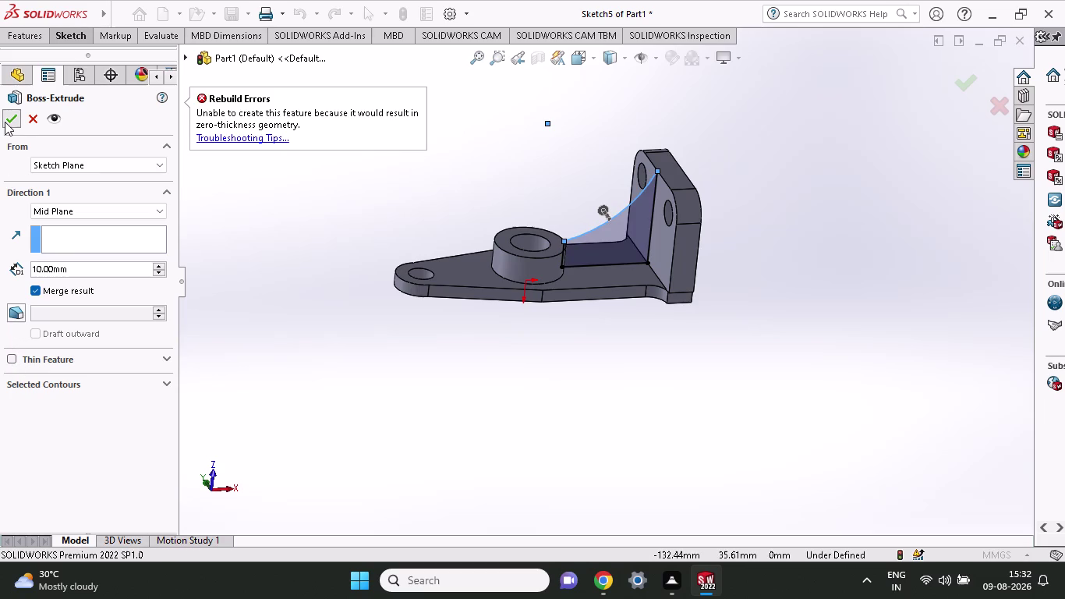
click(16, 356)
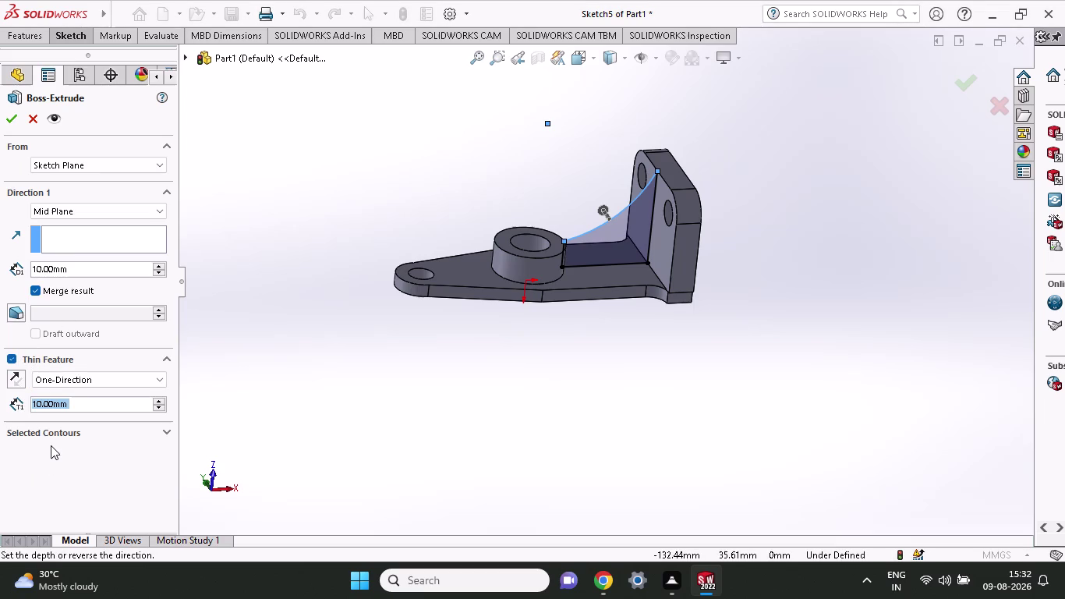
key(1)
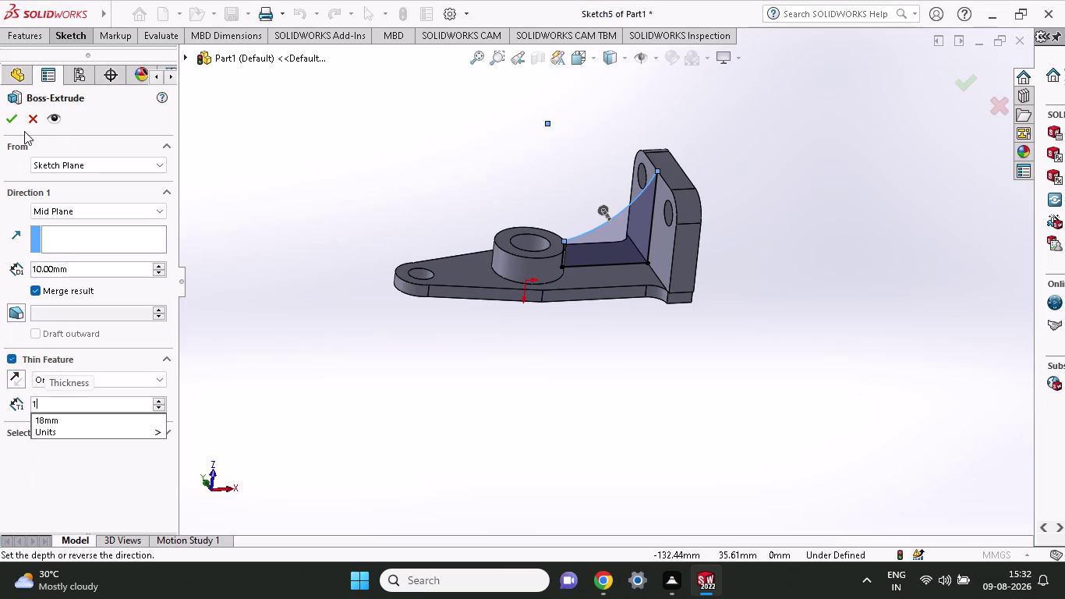
click(6, 113)
click(6, 118)
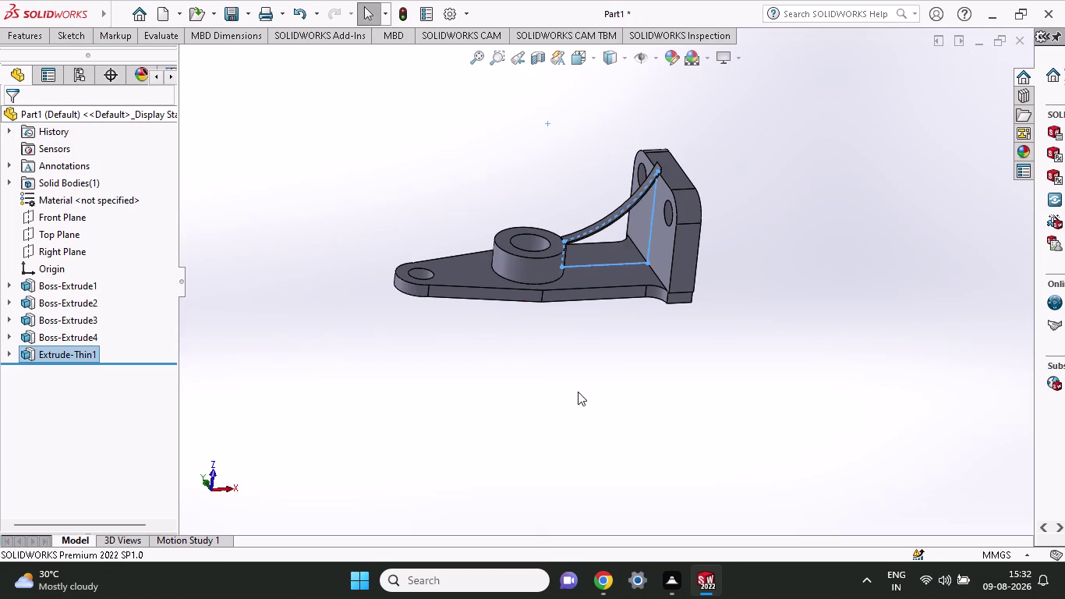
Undo the thin rib extrusion and its sketch changes, orbiting to check the bracket.
middle_drag(629, 405, 646, 436)
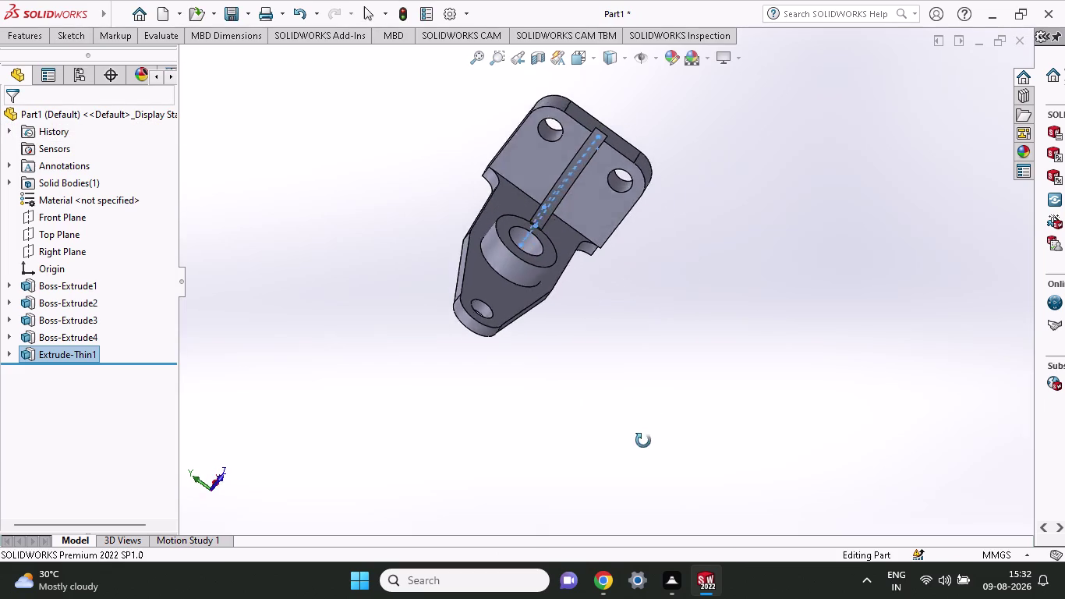
middle_drag(646, 436, 607, 417)
middle_drag(582, 345, 571, 316)
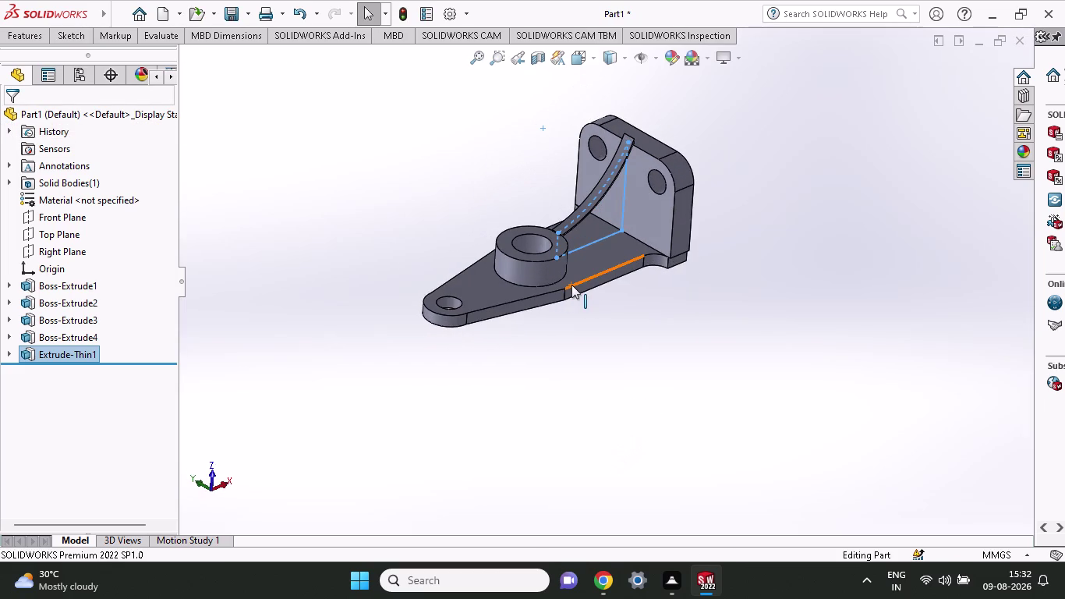
key(ctrl+z)
scroll(up, 3)
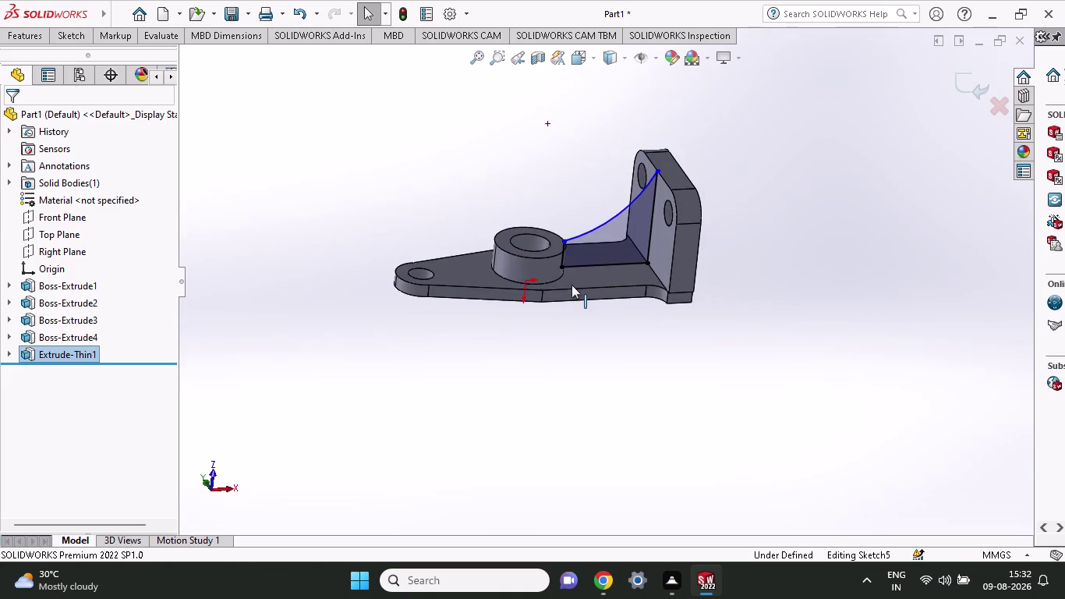
key(ctrl+z)
key(ctrl+z)
key(ctrl+z)
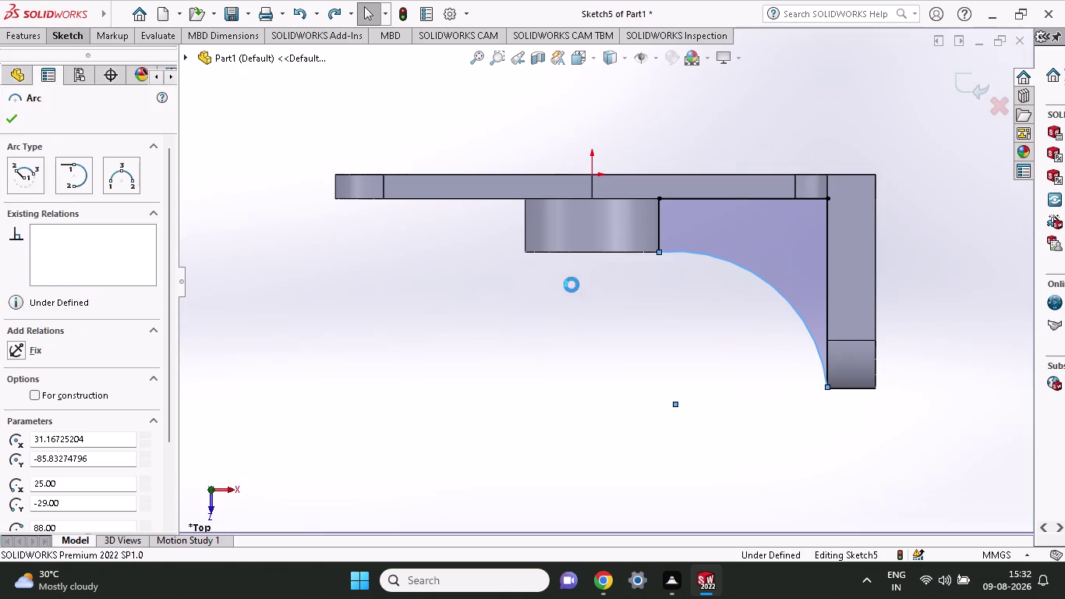
middle_drag(777, 332, 753, 258)
scroll(up, 3)
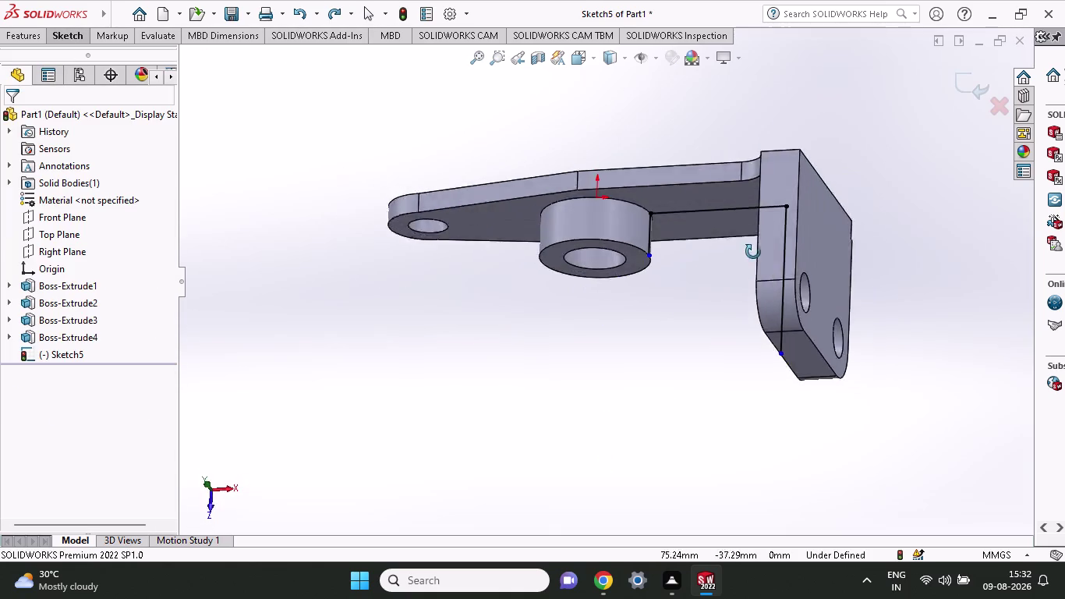
middle_drag(754, 258, 807, 67)
key(ctrl+z)
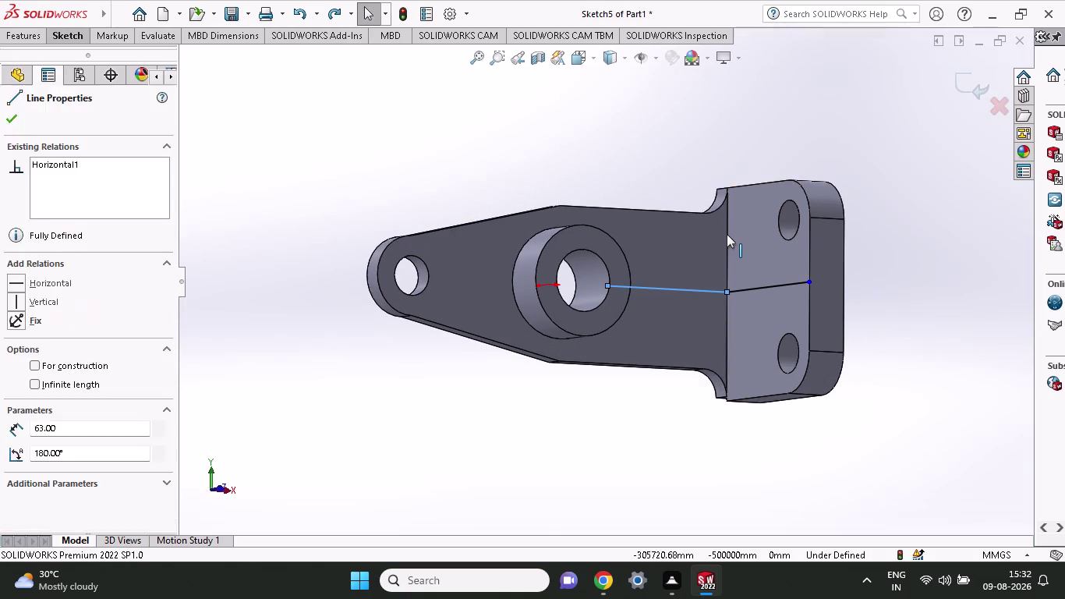
key(ctrl+z)
key(ctrl+z)
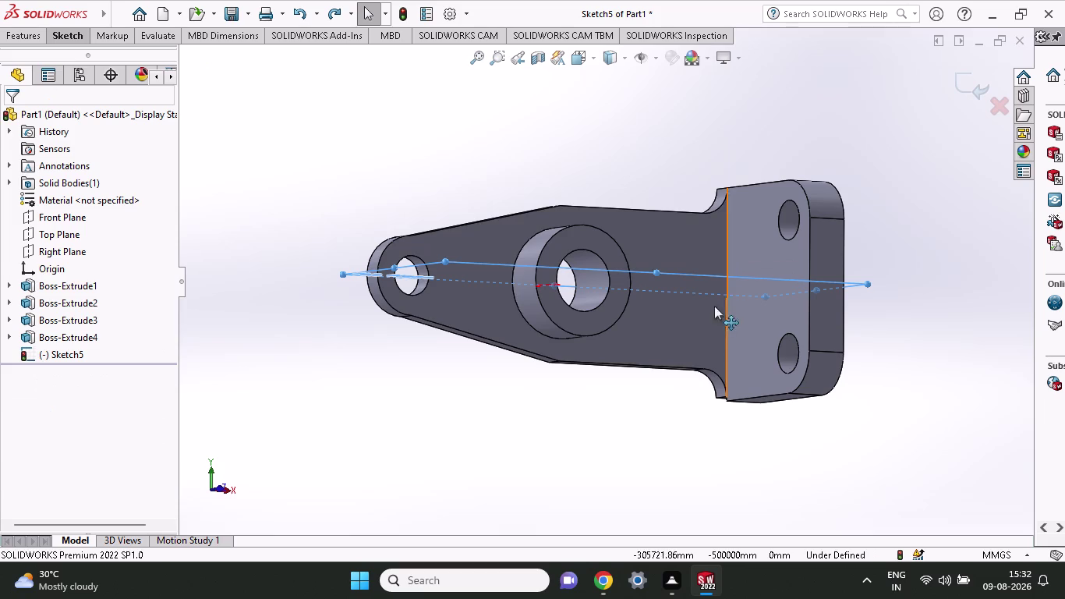
Select the base plate face and browse its context menu options.
click(692, 324)
right_click(692, 296)
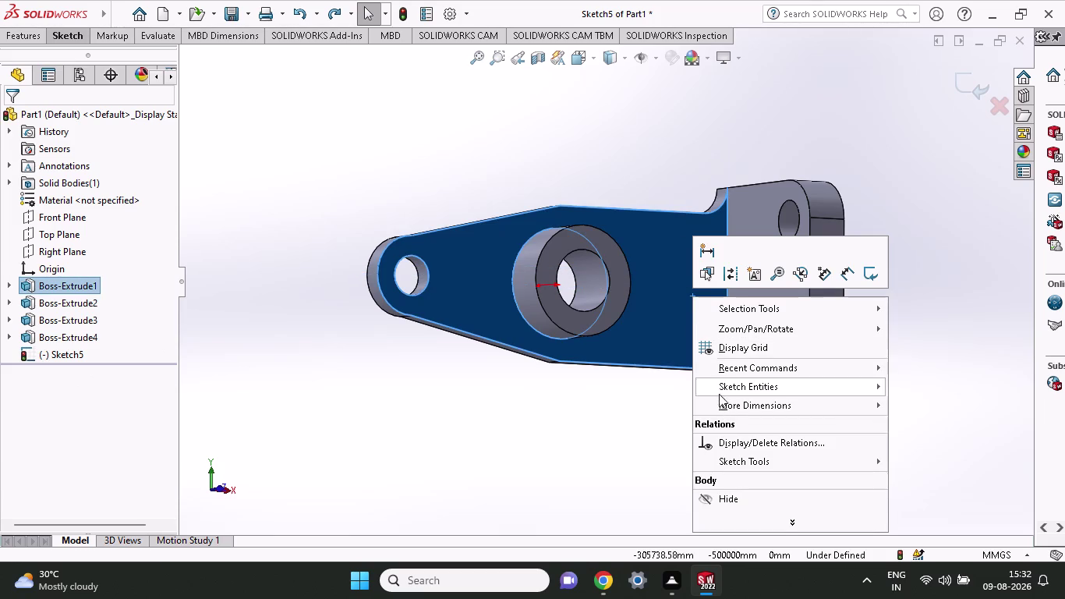
click(540, 481)
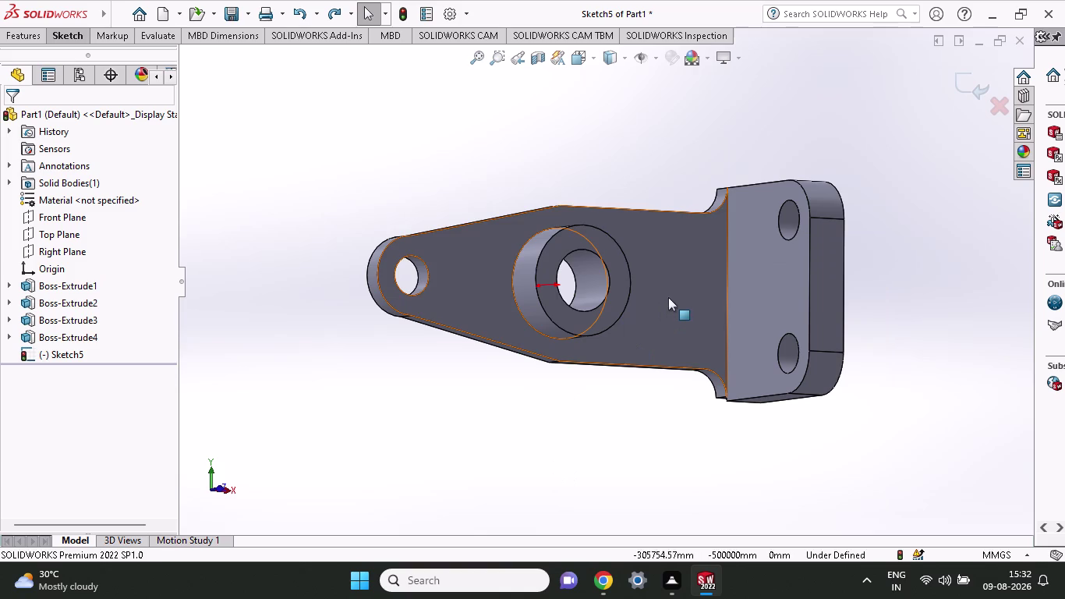
click(677, 293)
right_click(676, 293)
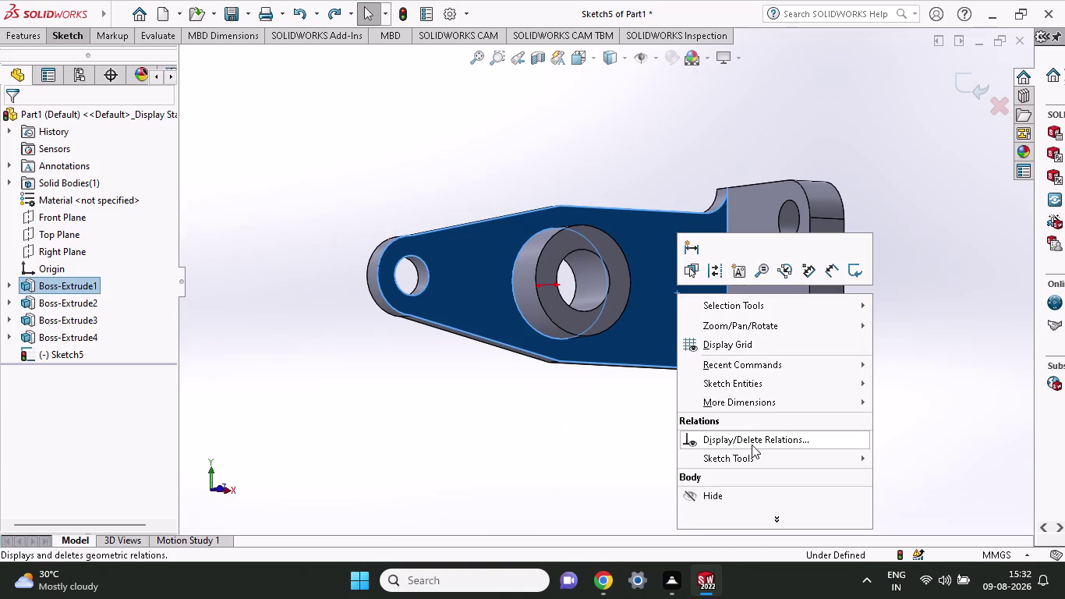
click(744, 73)
right_click(678, 268)
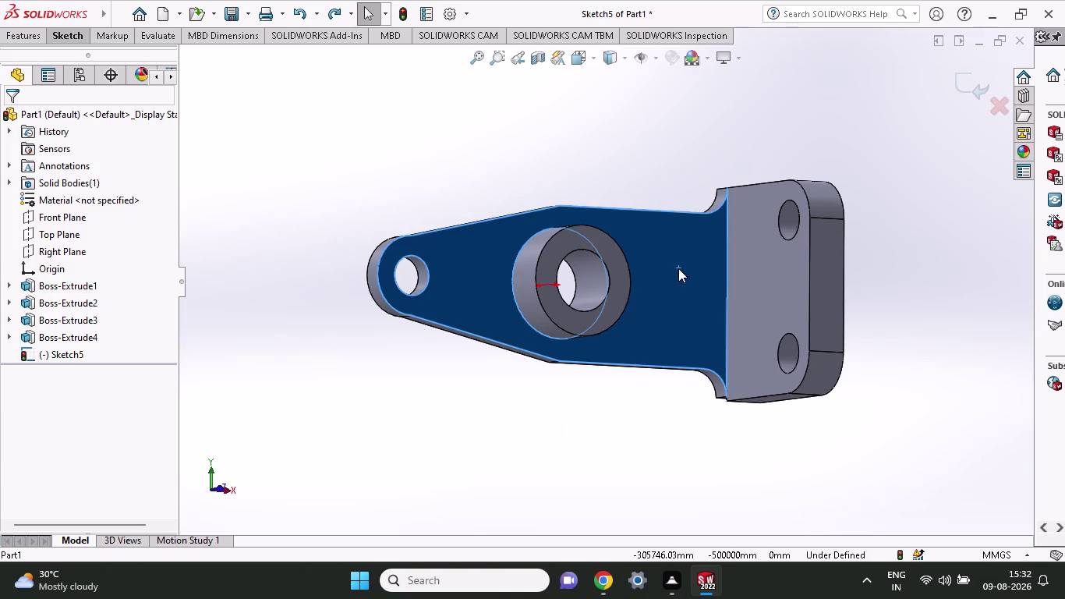
click(608, 479)
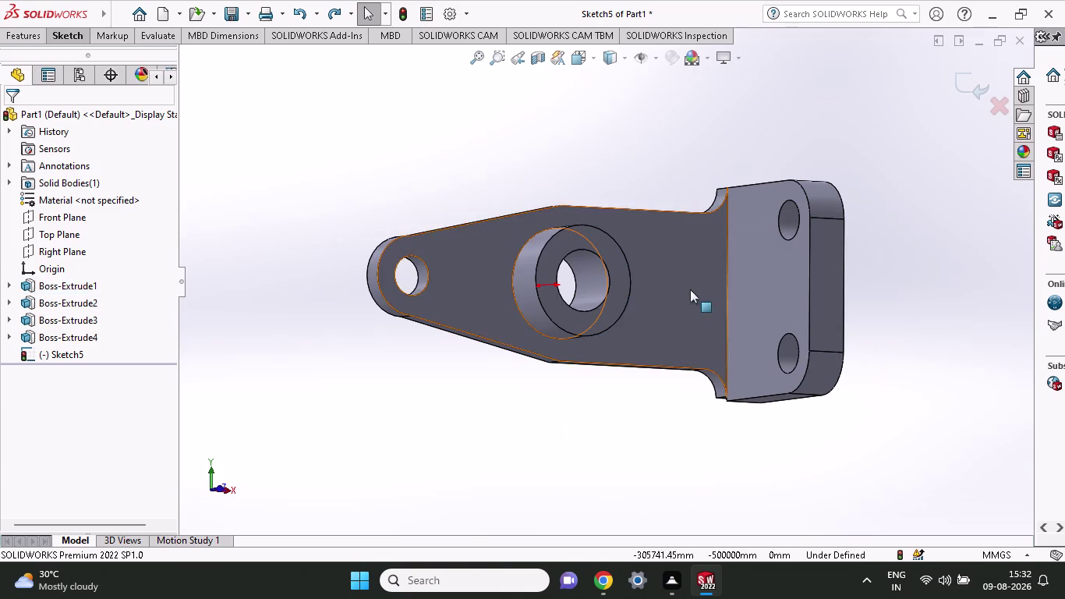
Inspect Sketch1's 35.00 hole spacing dimension, then exit the empty rib sketch without keeping it.
double_click(689, 289)
right_click(690, 289)
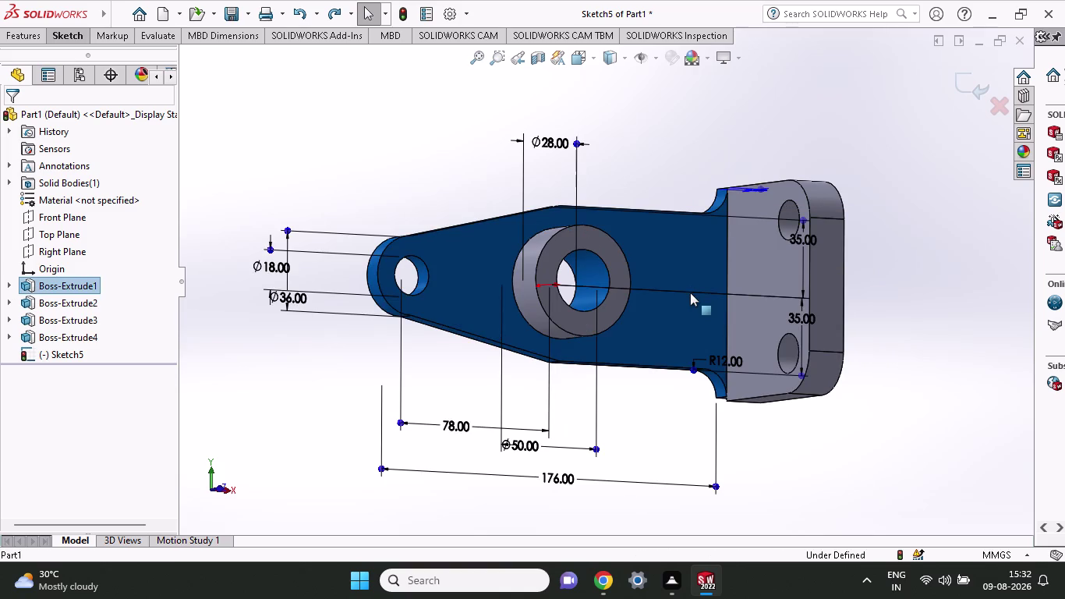
right_click(670, 319)
right_click(670, 320)
triple_click(635, 427)
click(638, 428)
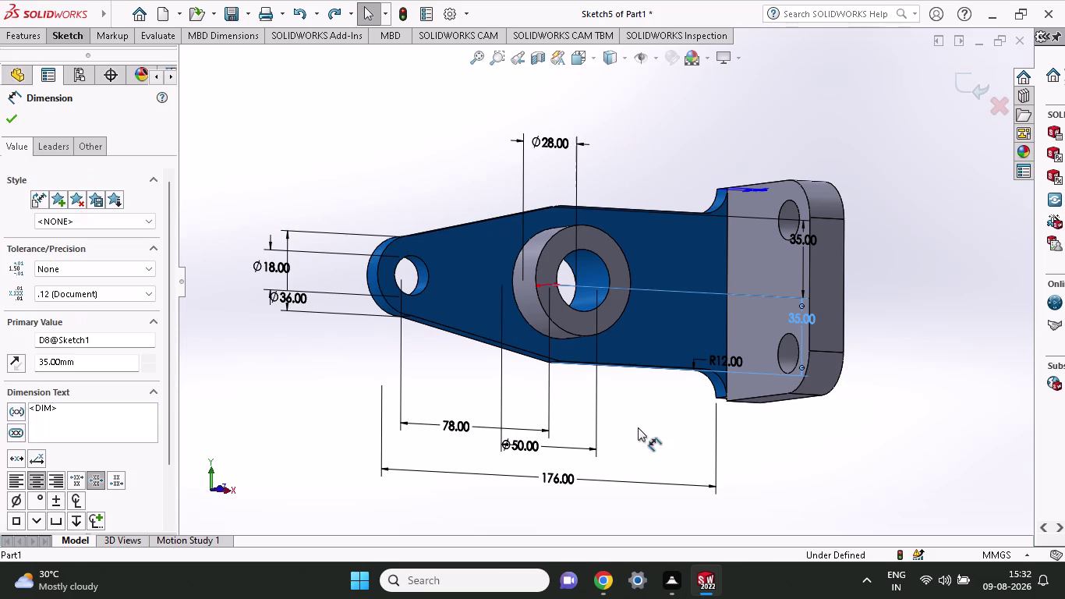
click(638, 427)
key(Escape)
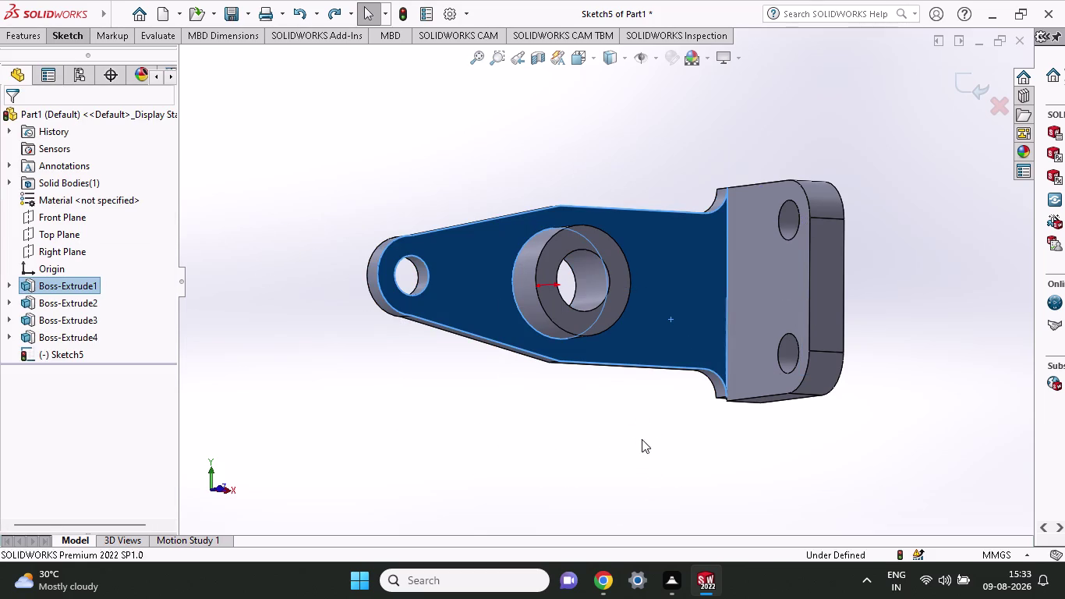
key(Escape)
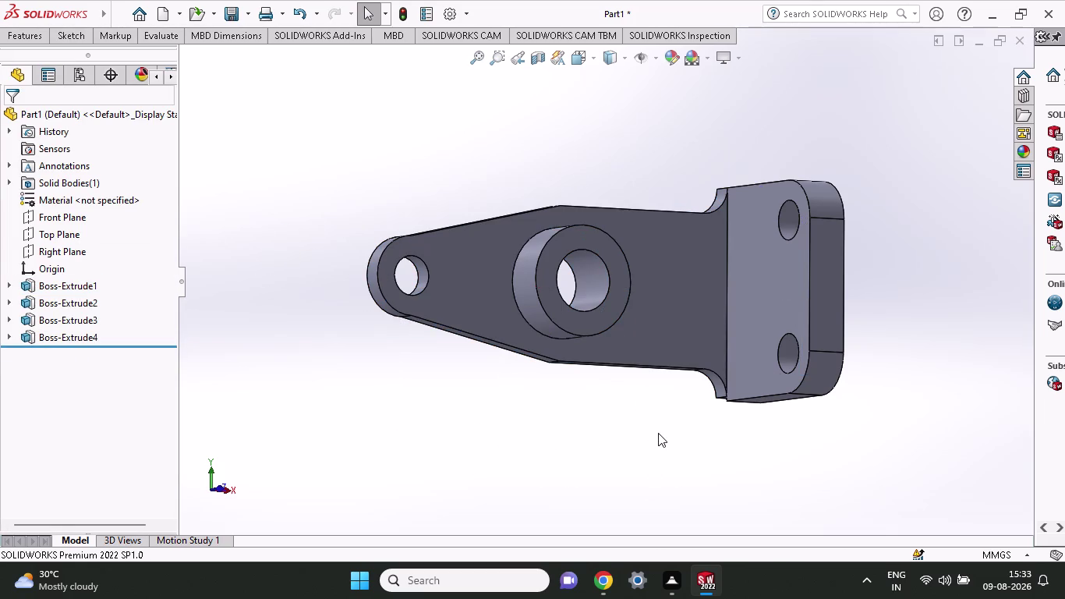
Sketch two parallel lines on the base plate running from the boss edge to the vertical flange.
click(659, 345)
click(720, 301)
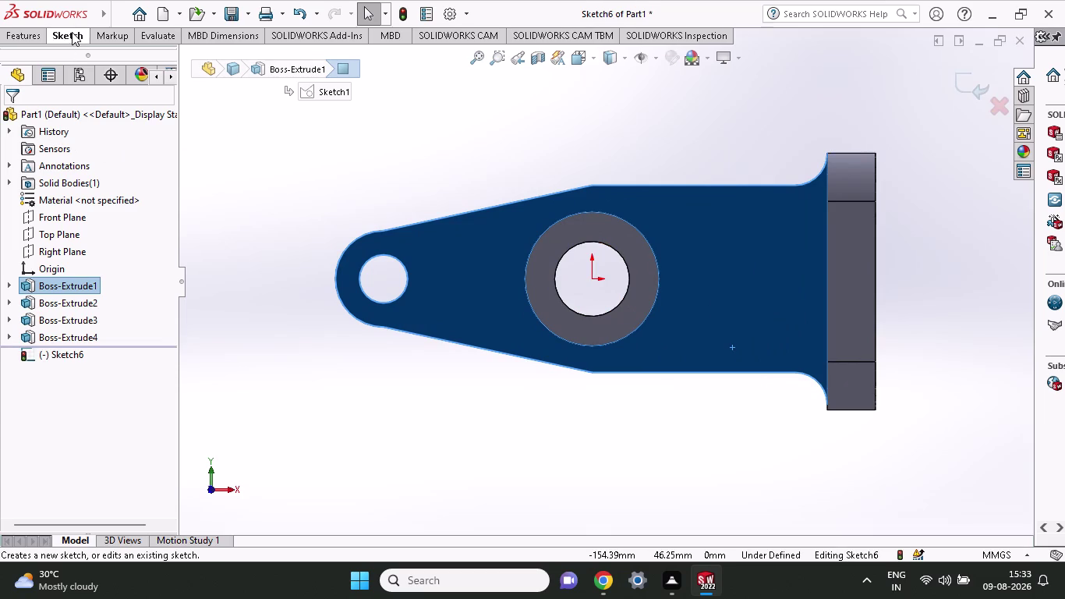
click(72, 32)
click(105, 61)
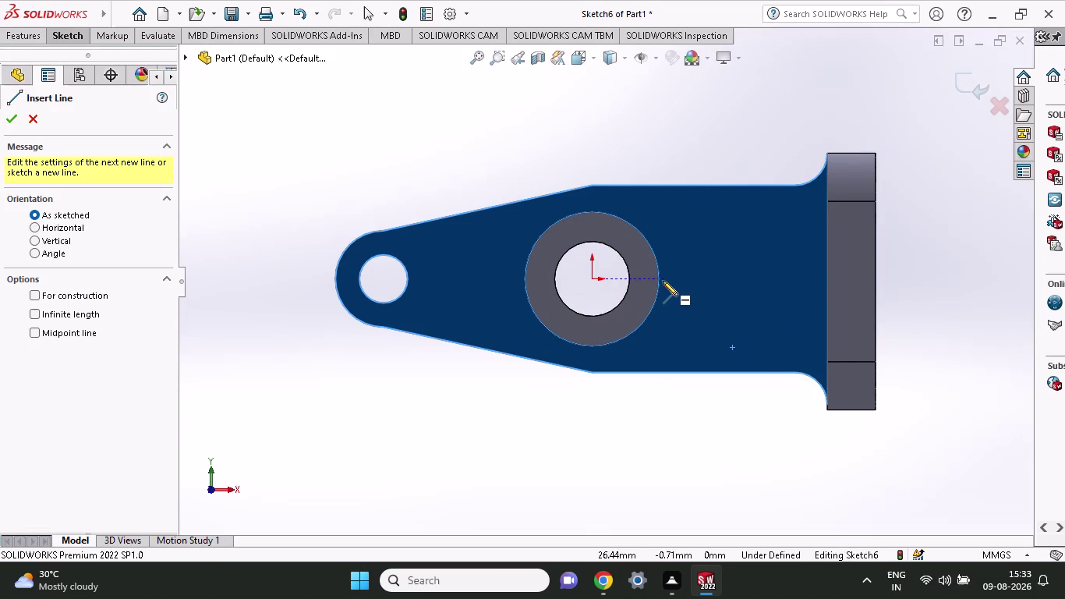
click(660, 277)
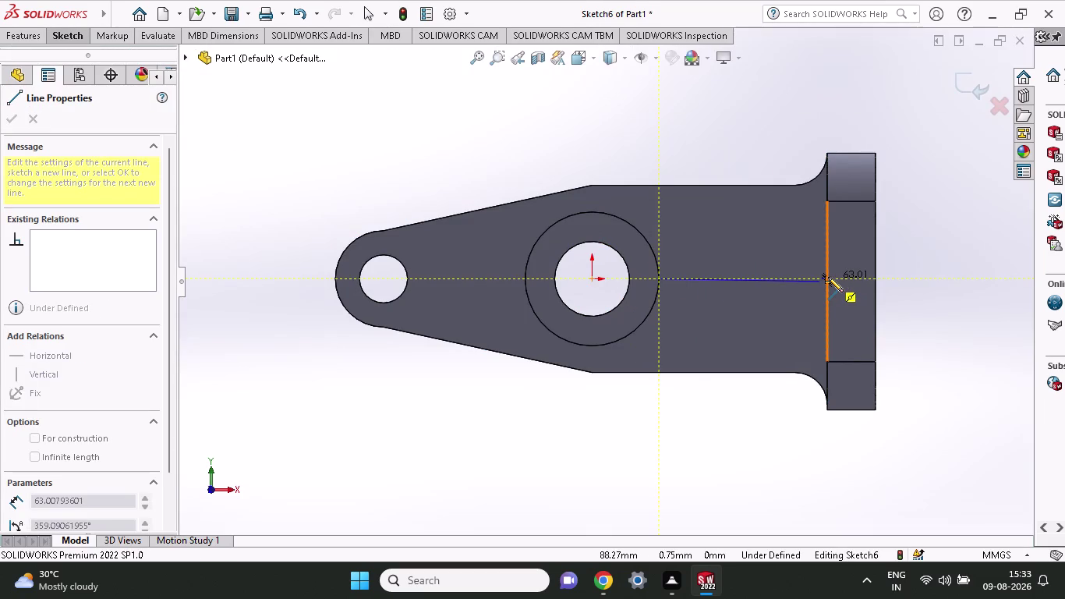
click(828, 277)
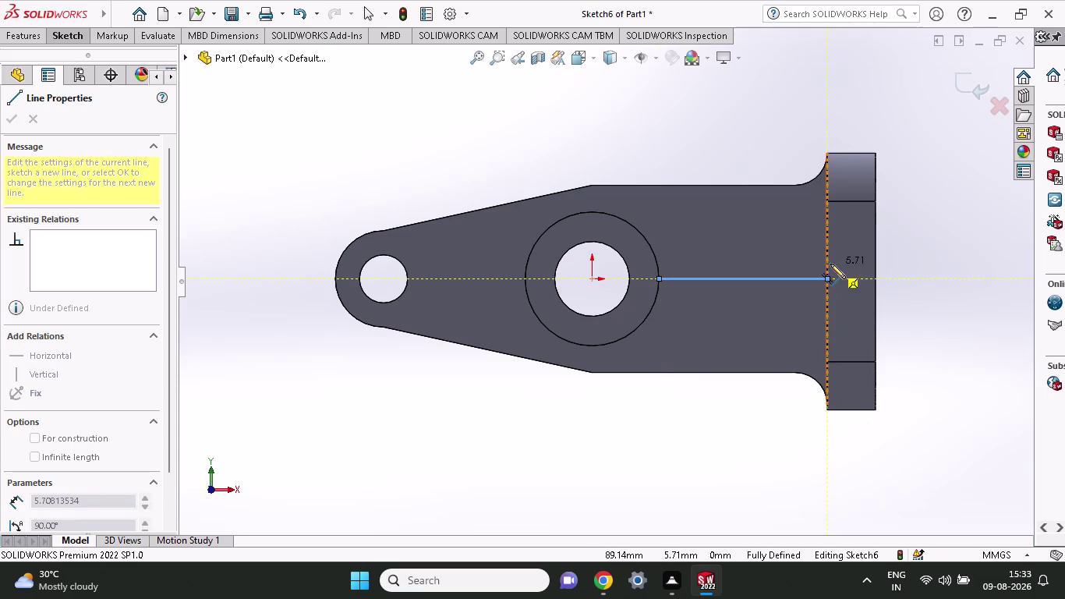
click(830, 258)
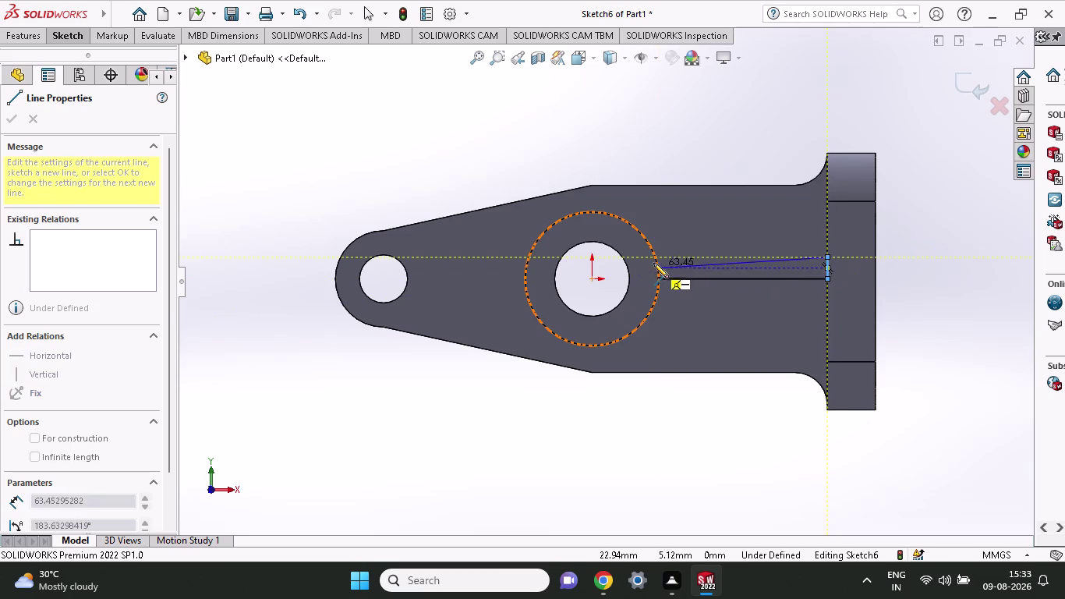
click(654, 261)
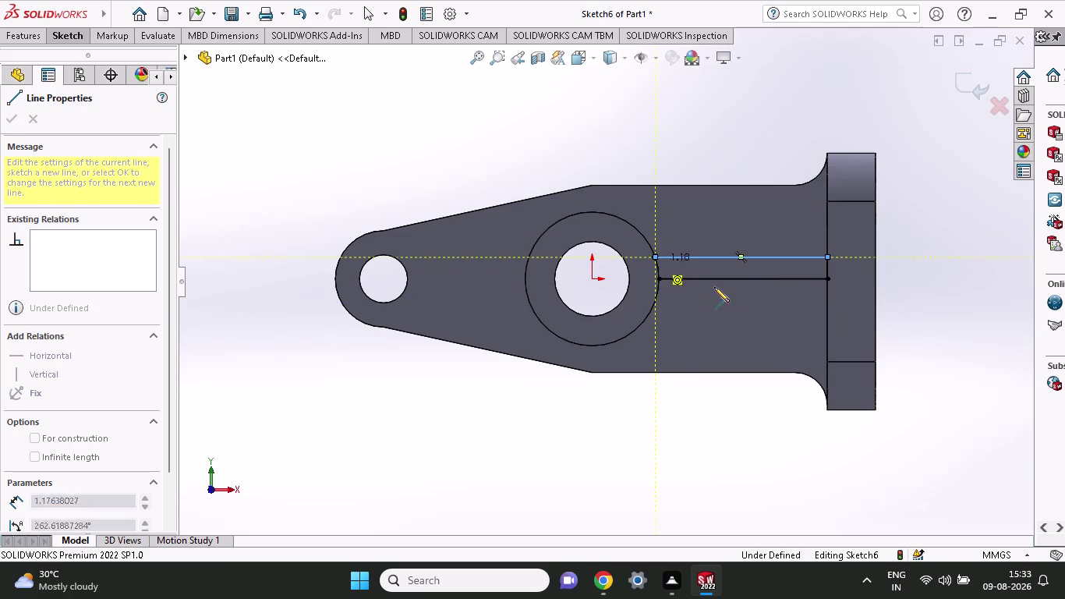
right_click(715, 334)
click(739, 341)
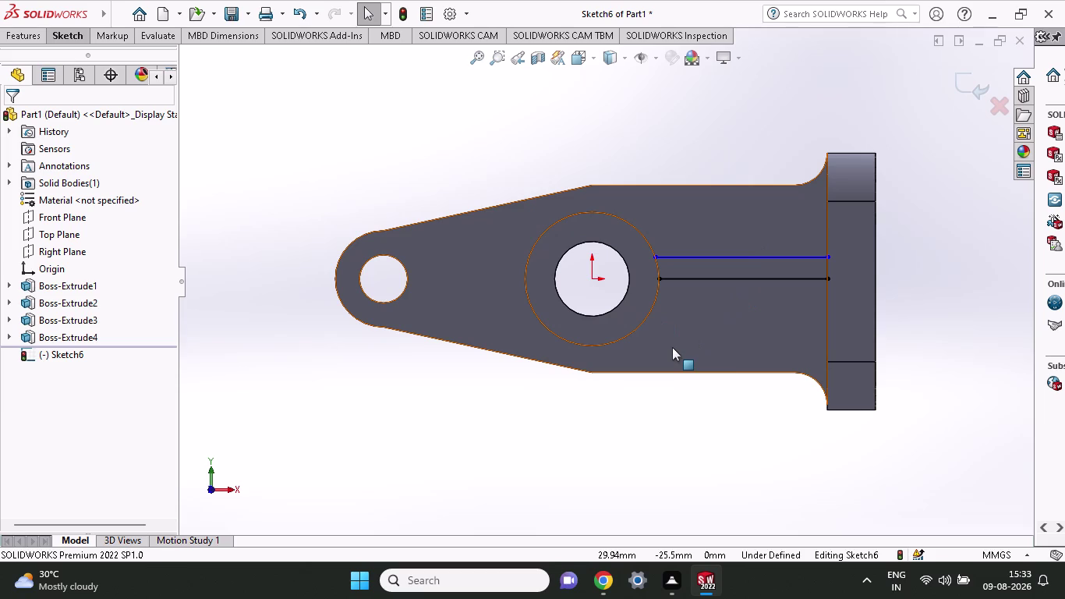
click(81, 42)
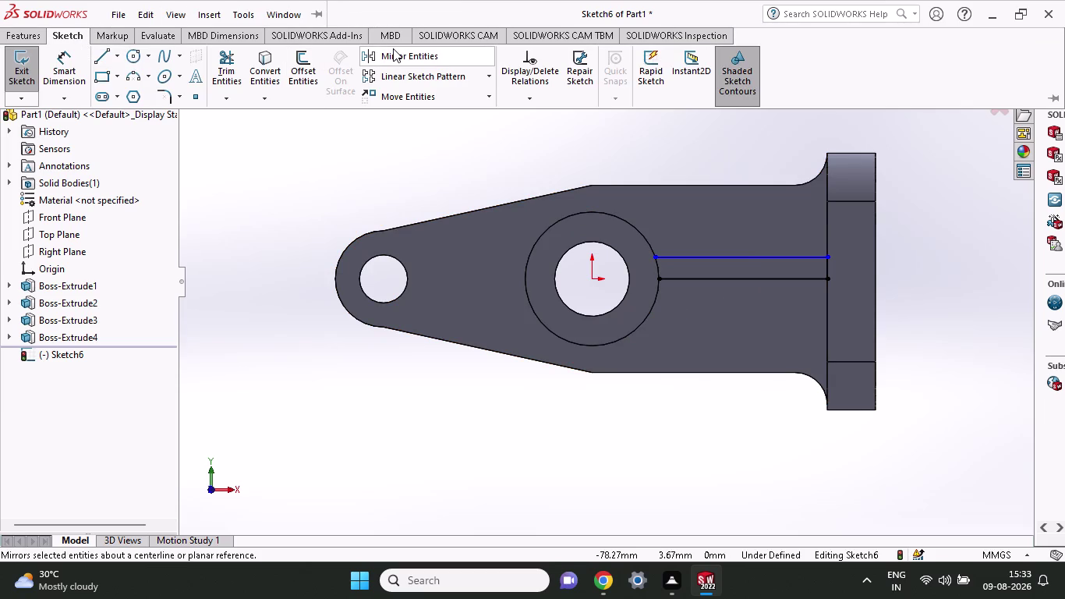
Mirror the upper rib line across the centre line.
click(393, 49)
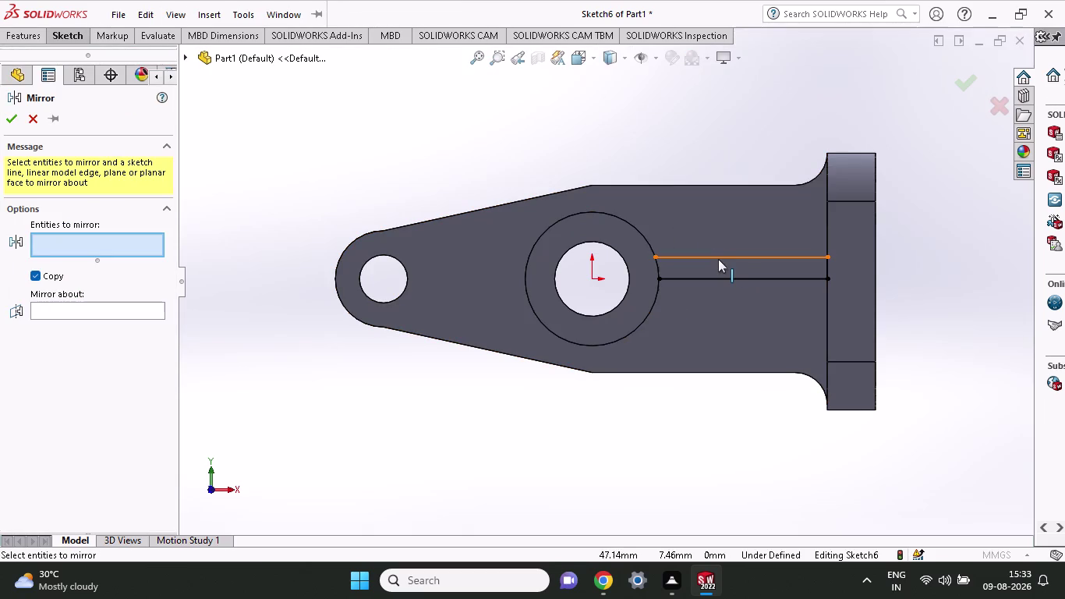
click(718, 257)
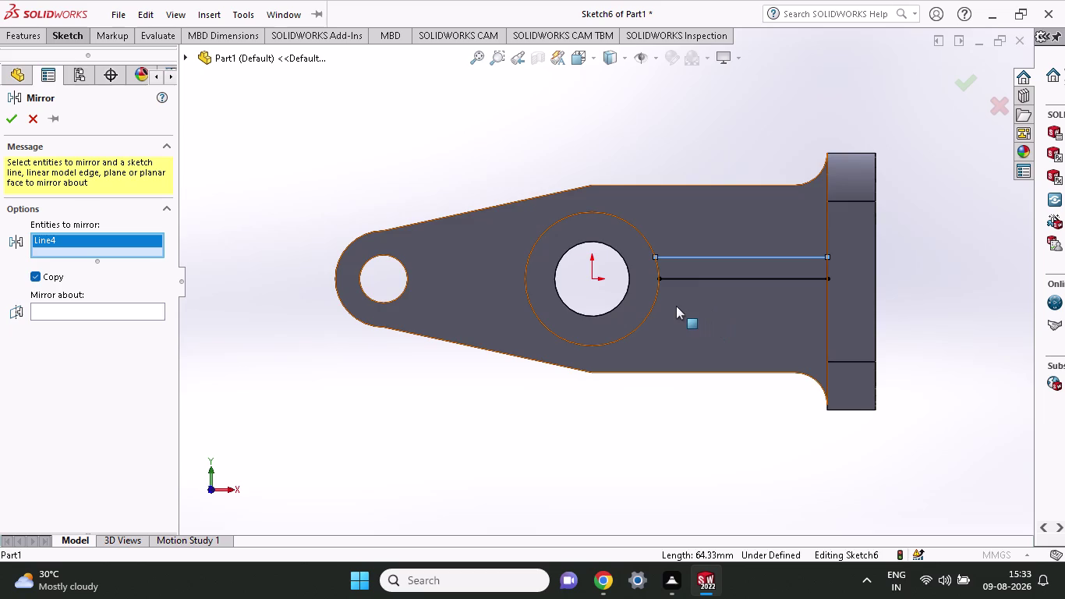
click(125, 305)
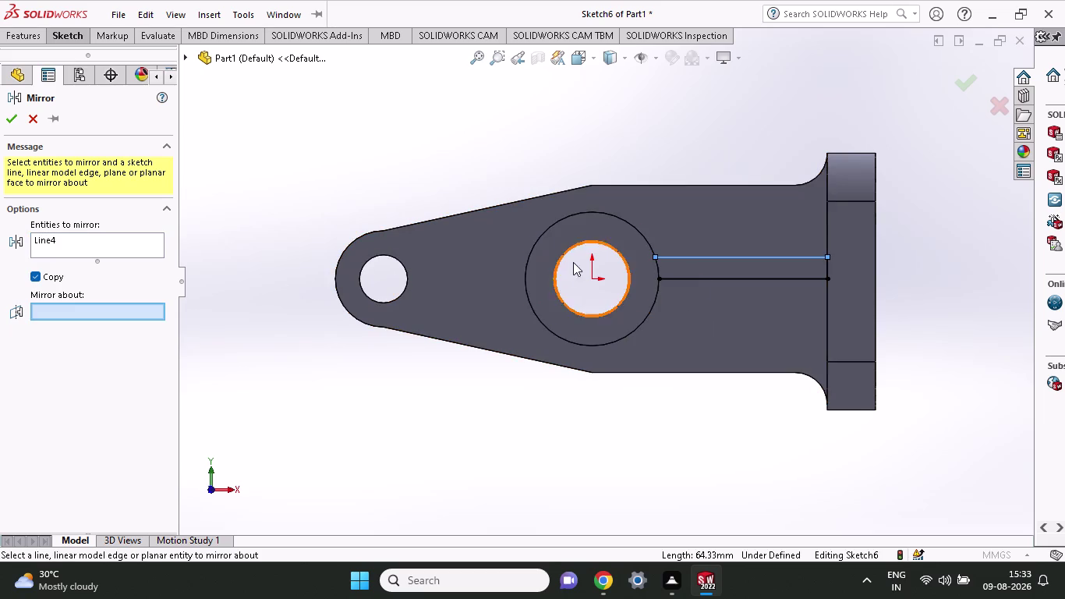
click(765, 278)
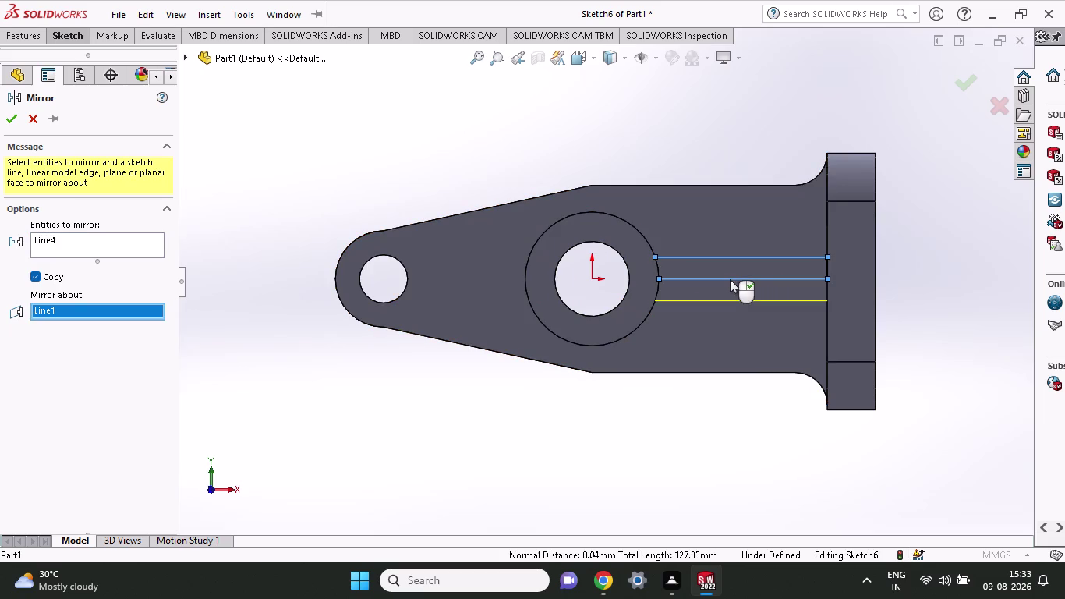
click(5, 114)
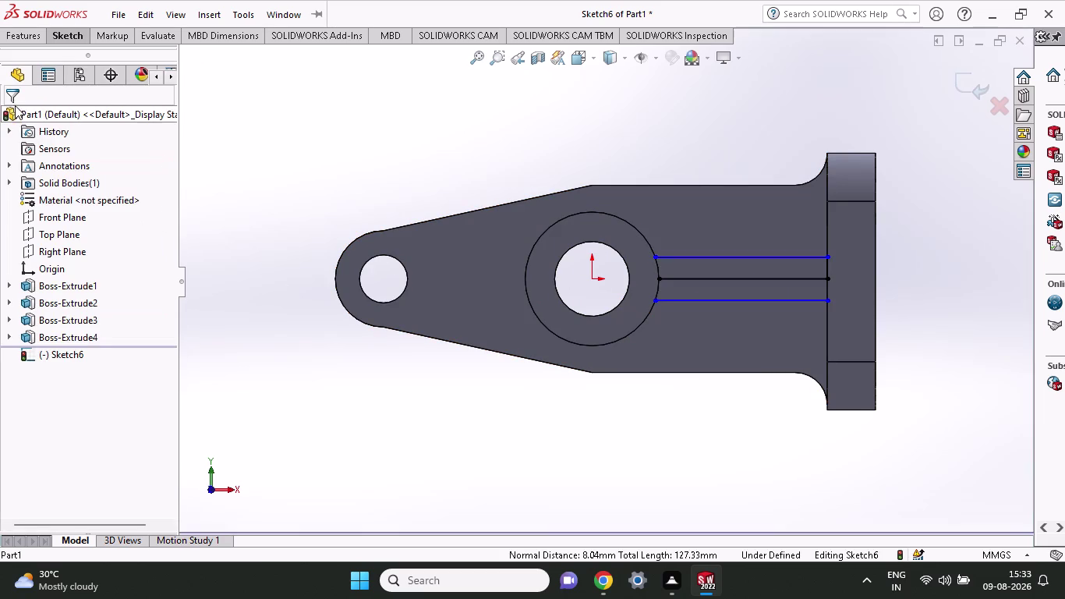
Dimension the spacing between the two rib lines as 10 mm.
click(58, 39)
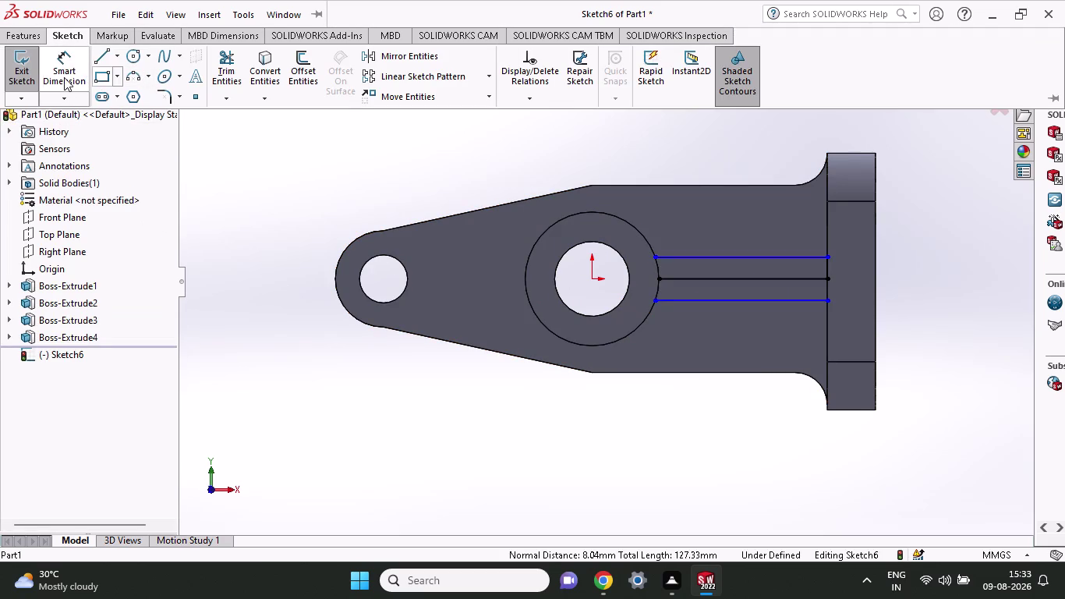
click(64, 77)
click(658, 302)
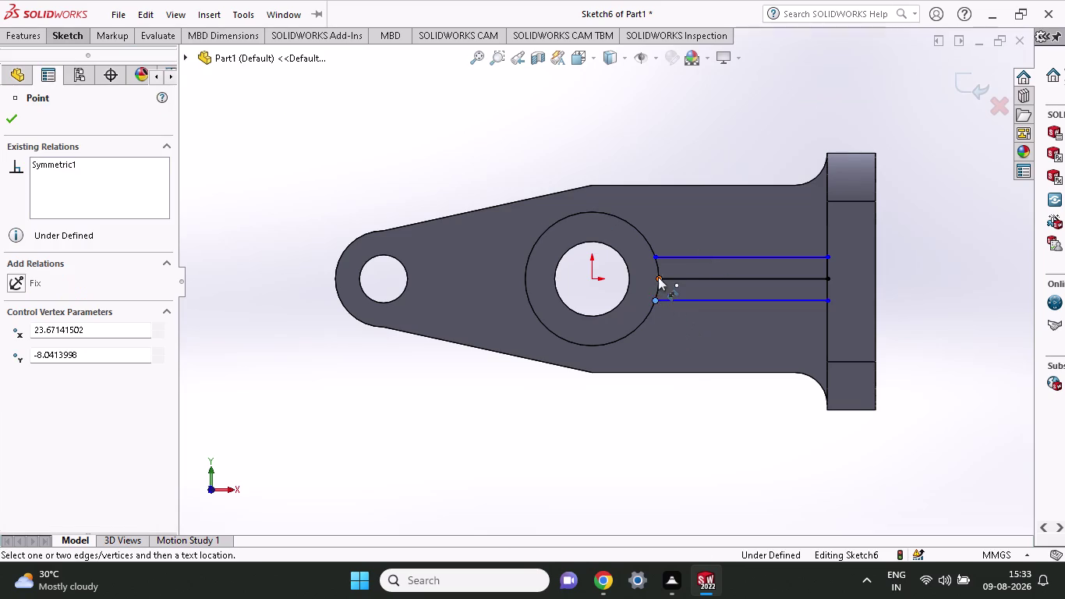
click(652, 257)
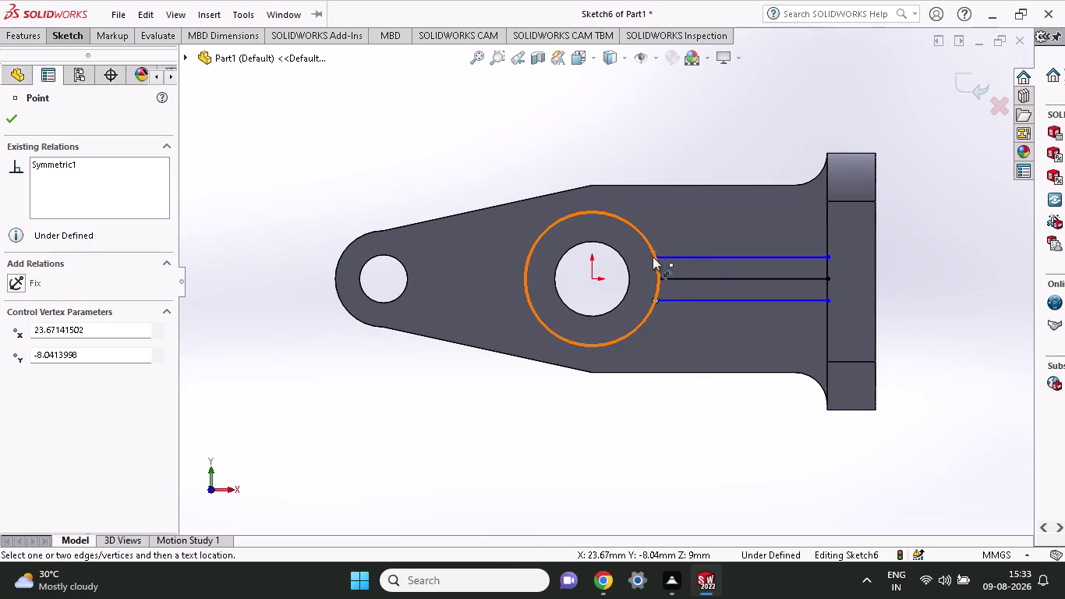
click(290, 312)
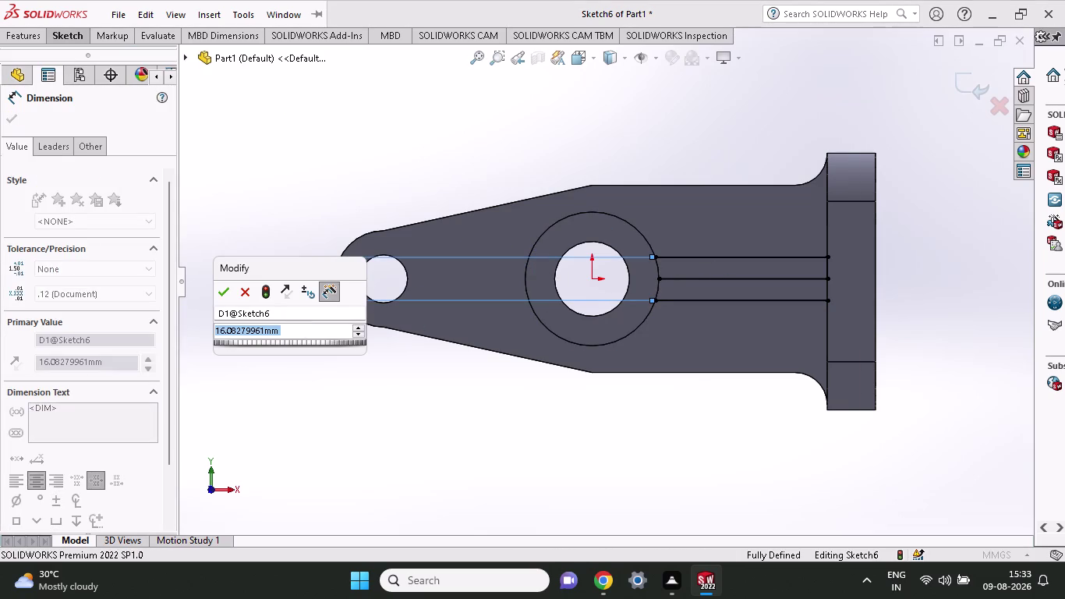
key(5)
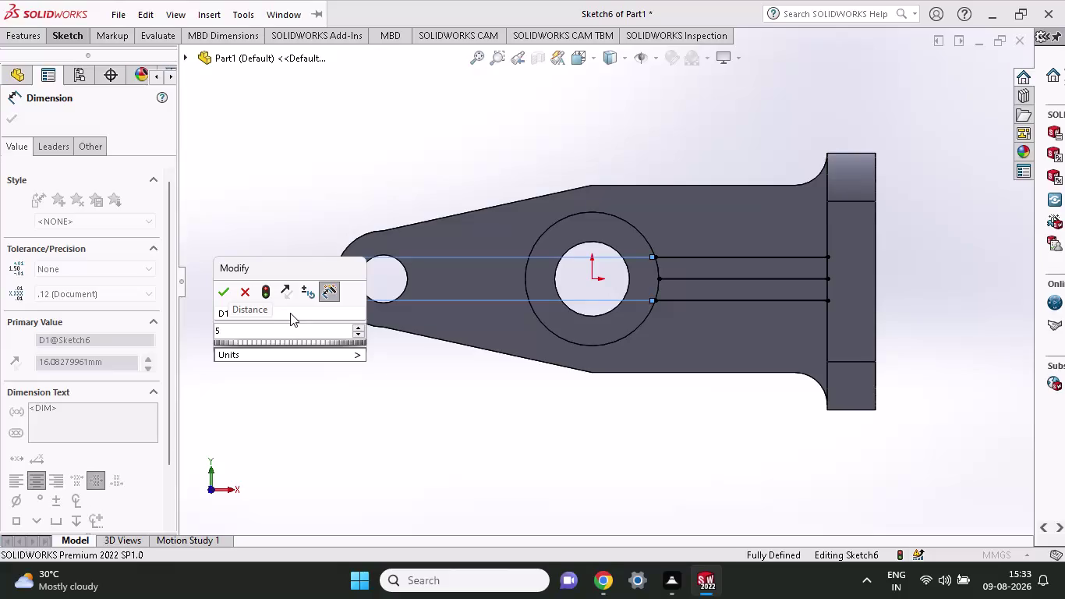
key(BackSpace)
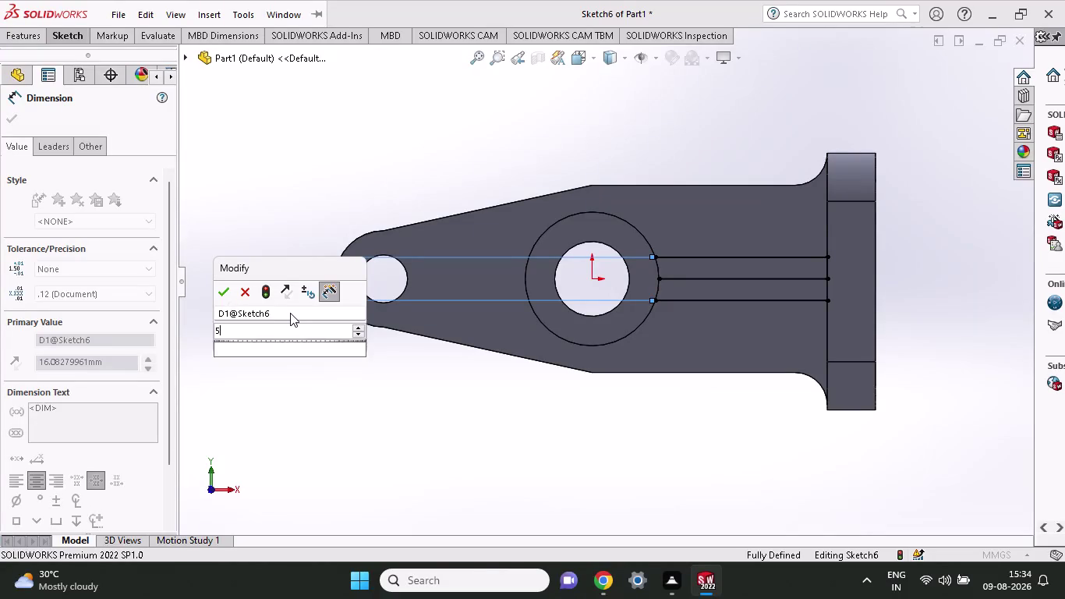
text(10)
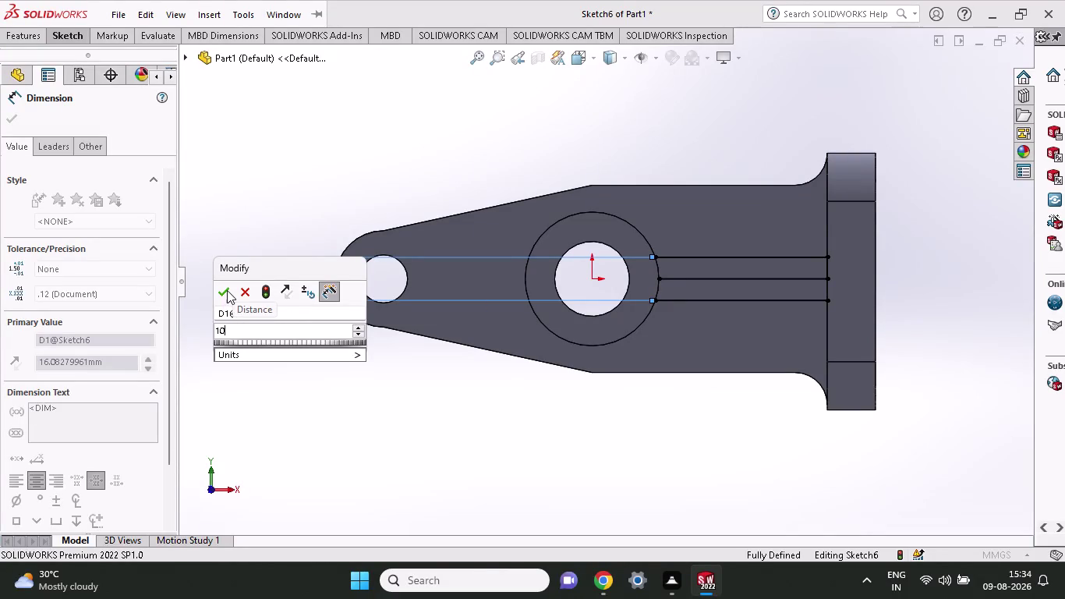
click(227, 290)
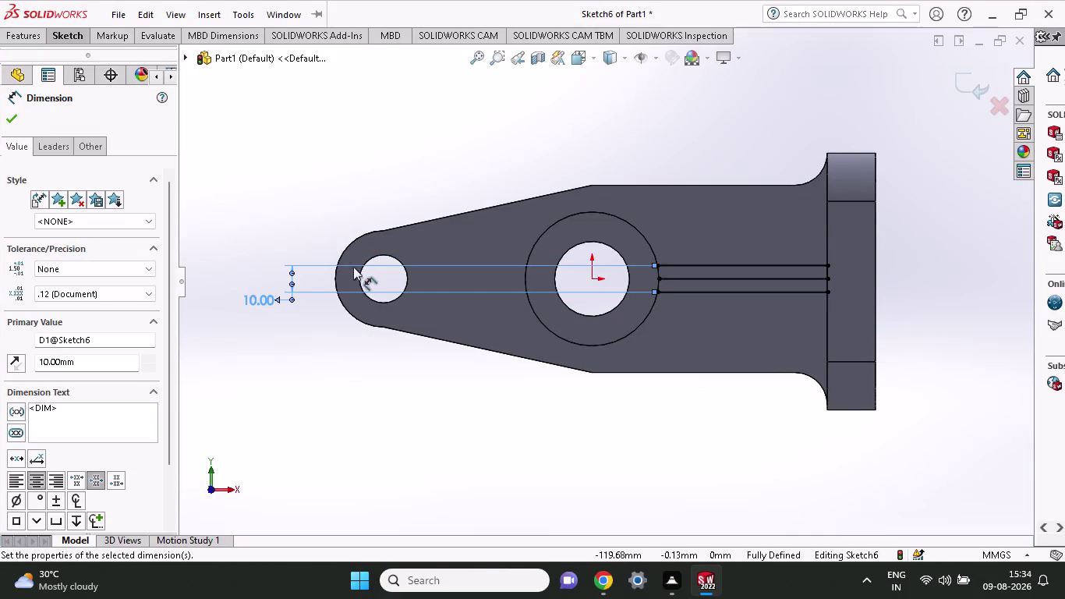
click(16, 117)
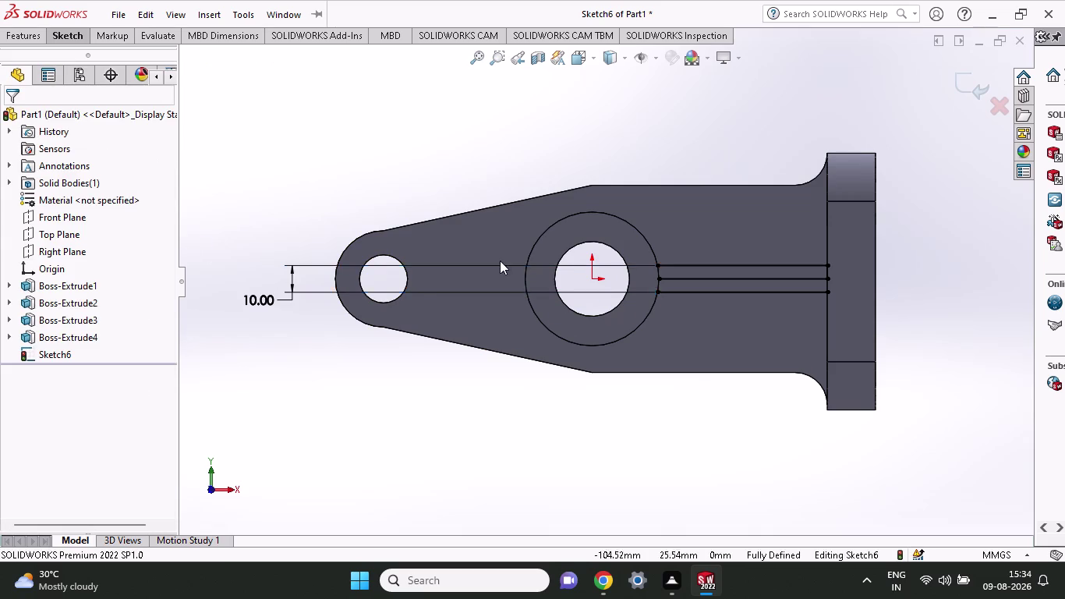
click(759, 280)
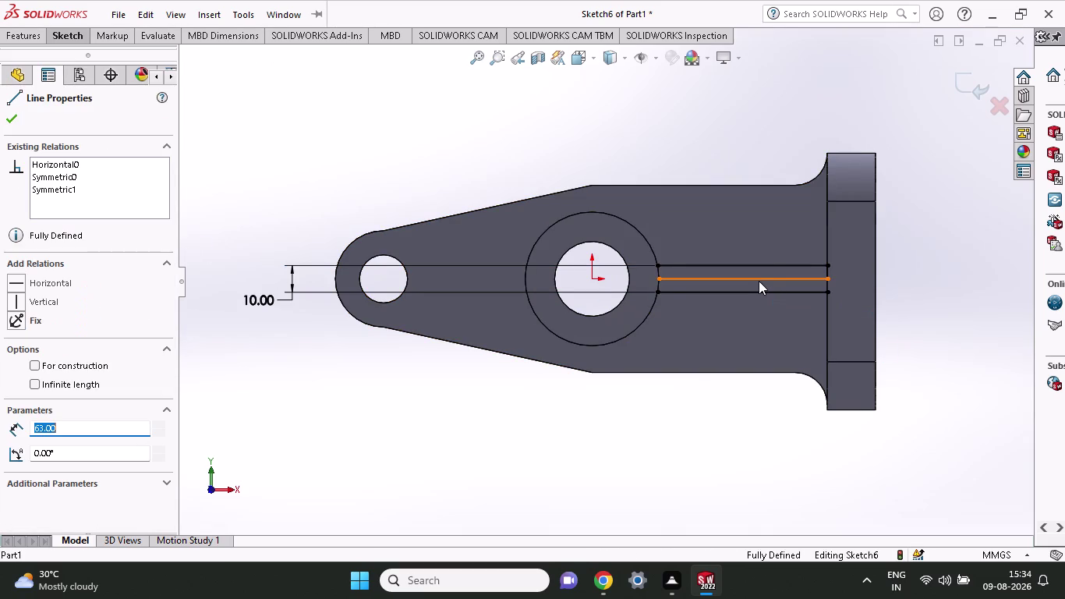
Join the left rib line ends with a centrepoint arc on the boss circle.
key(Delete)
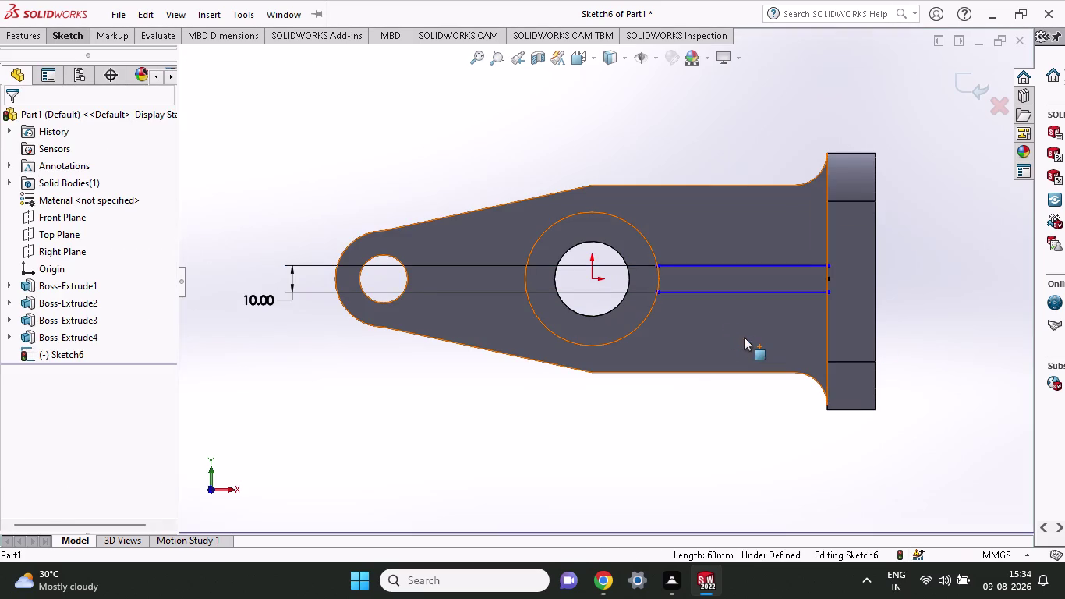
scroll(down, 3)
scroll(down, 3)
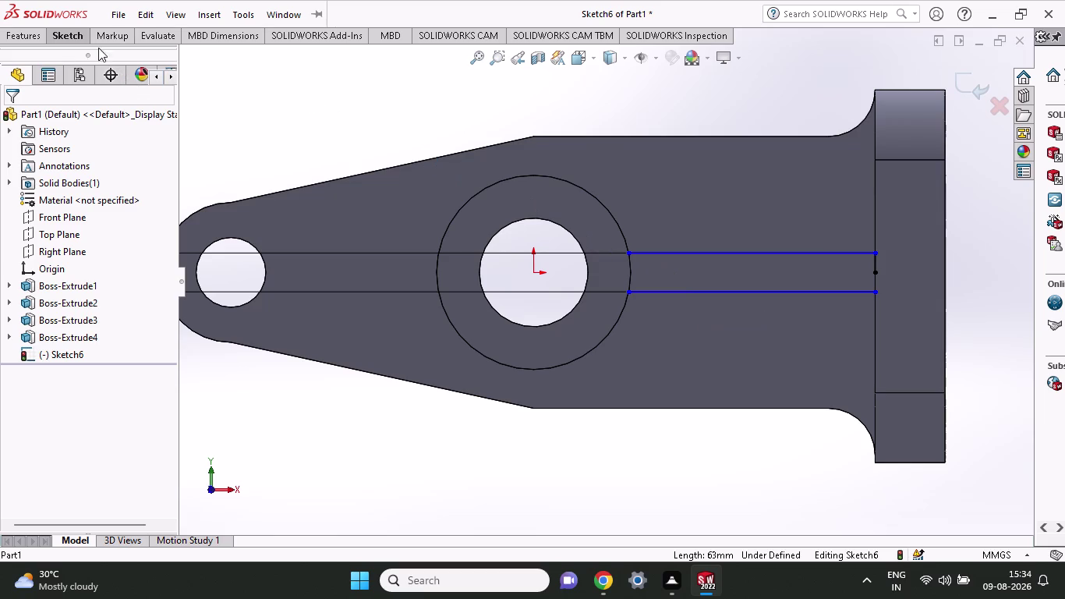
click(81, 38)
click(126, 70)
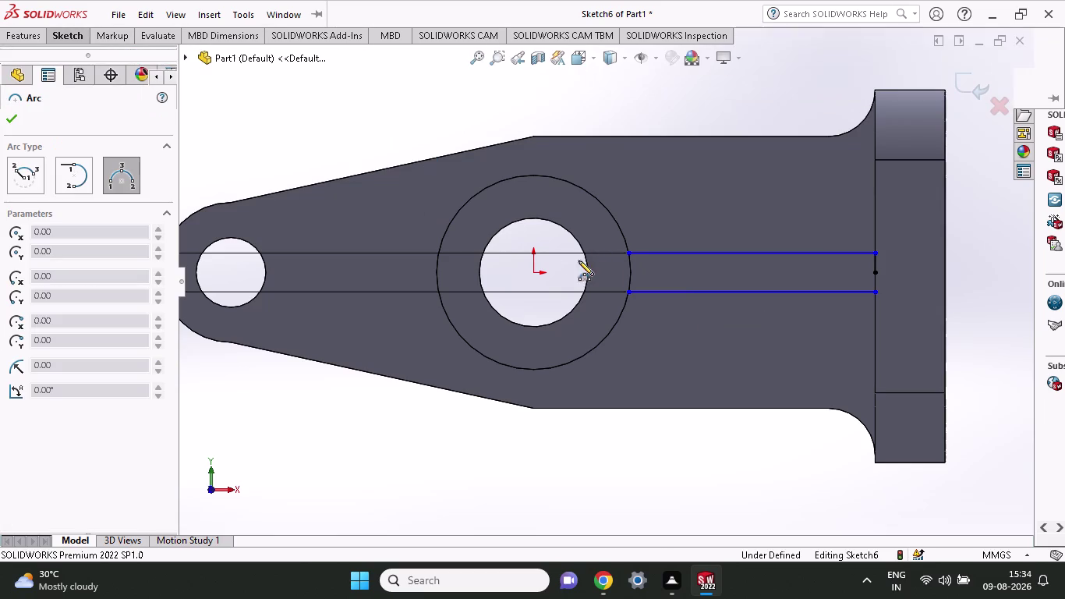
click(625, 251)
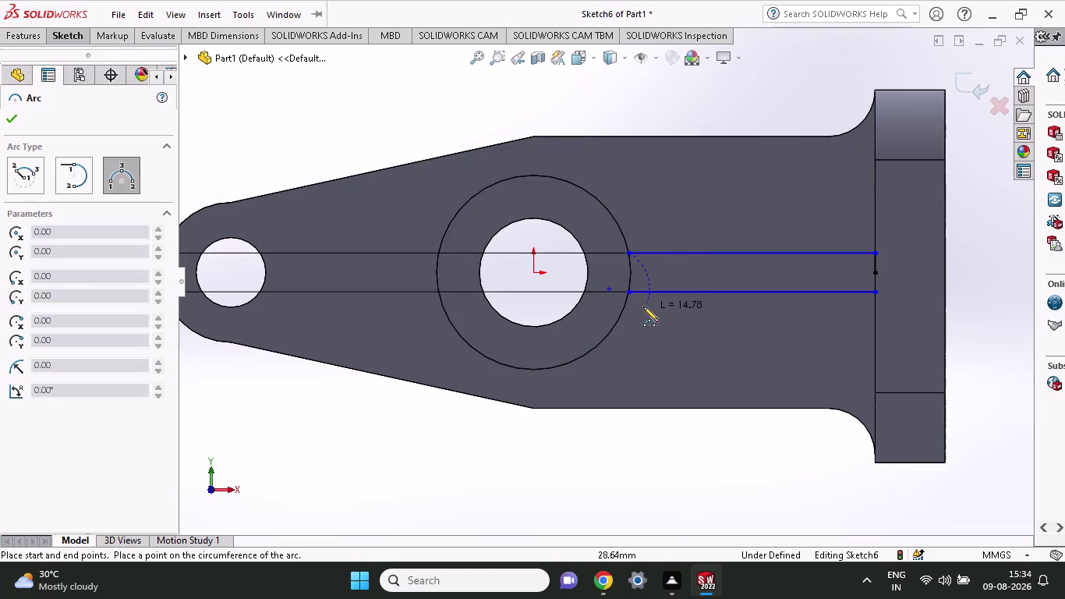
click(627, 295)
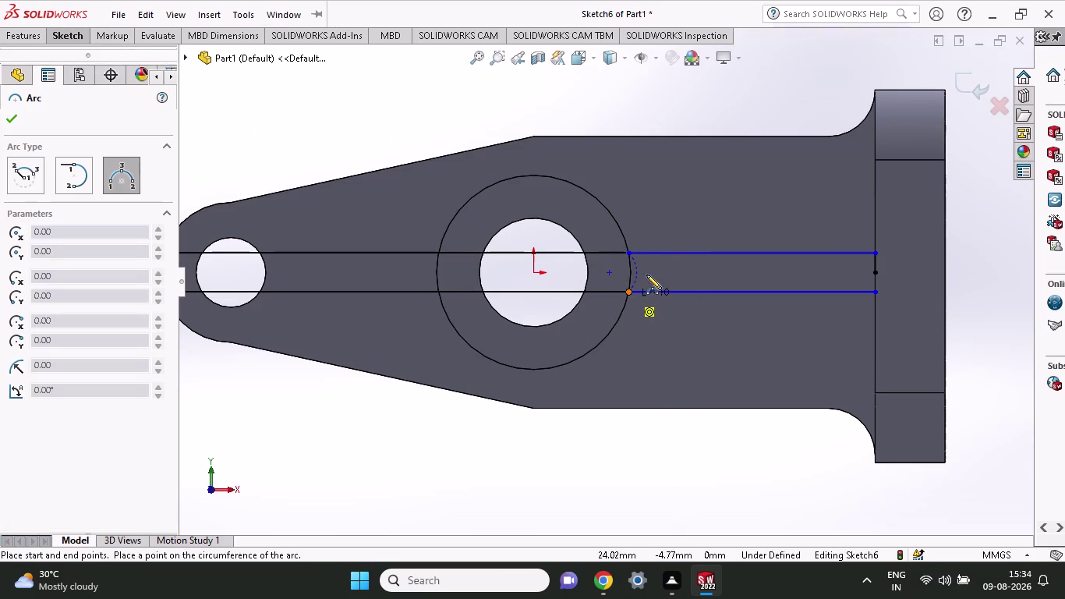
click(632, 266)
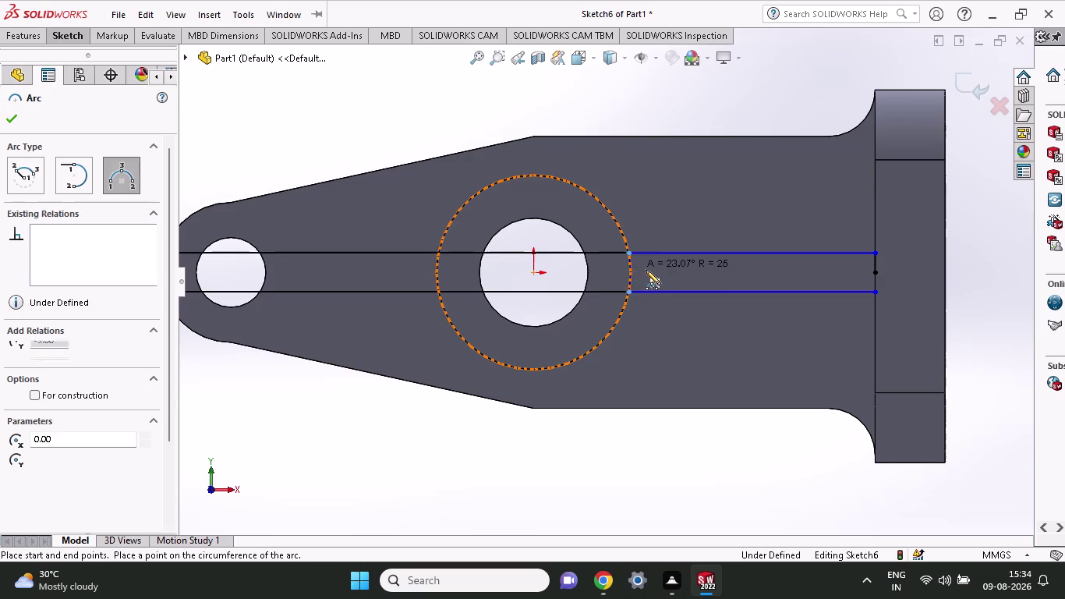
click(70, 34)
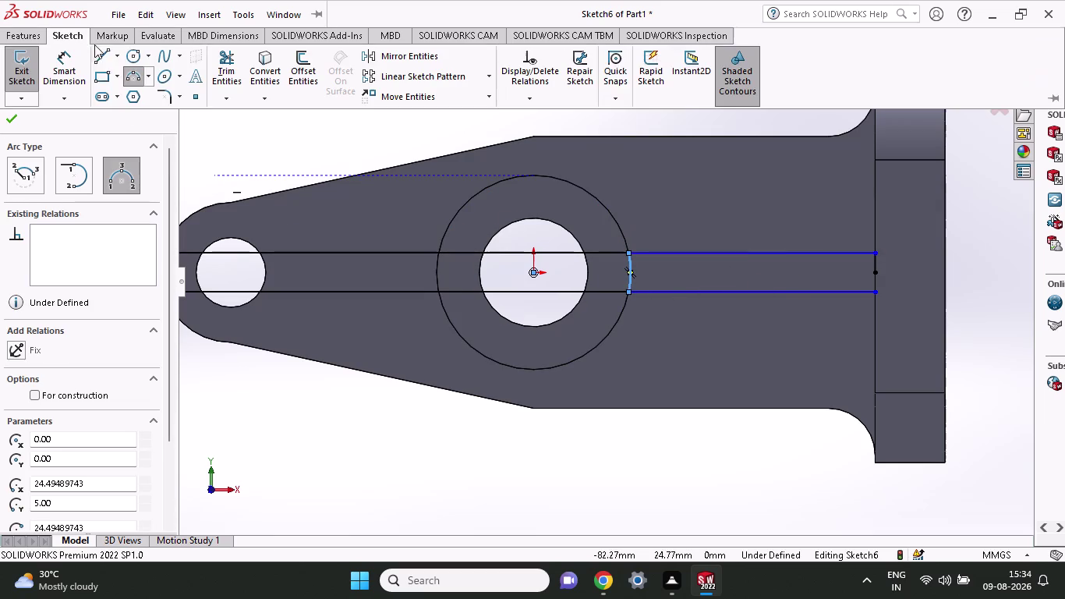
Close the right end of the rib profile with a 10 mm straight line.
click(101, 59)
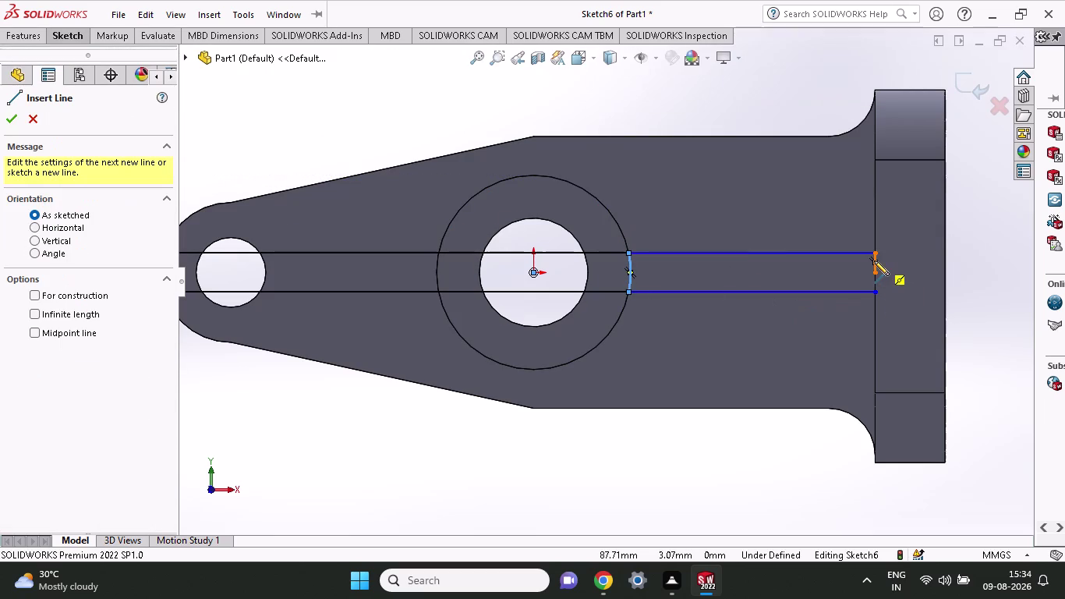
click(874, 255)
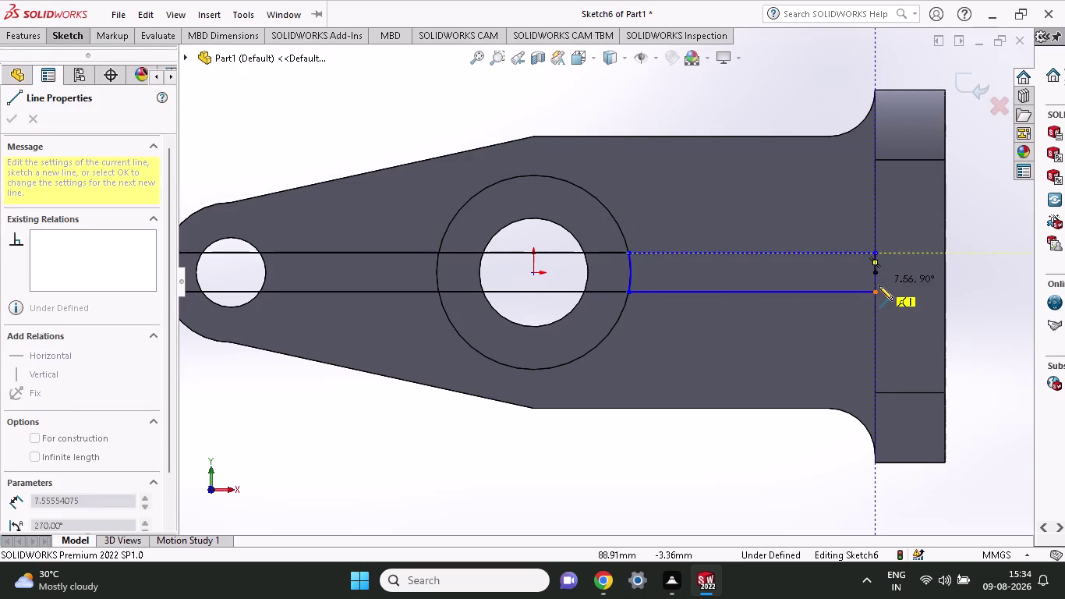
click(873, 293)
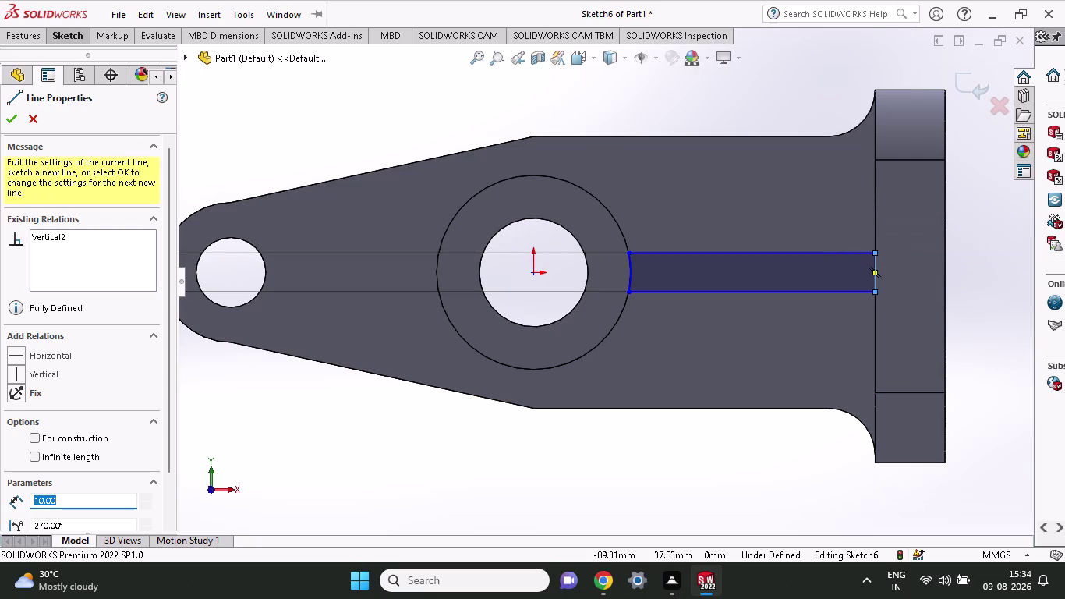
click(34, 35)
click(29, 77)
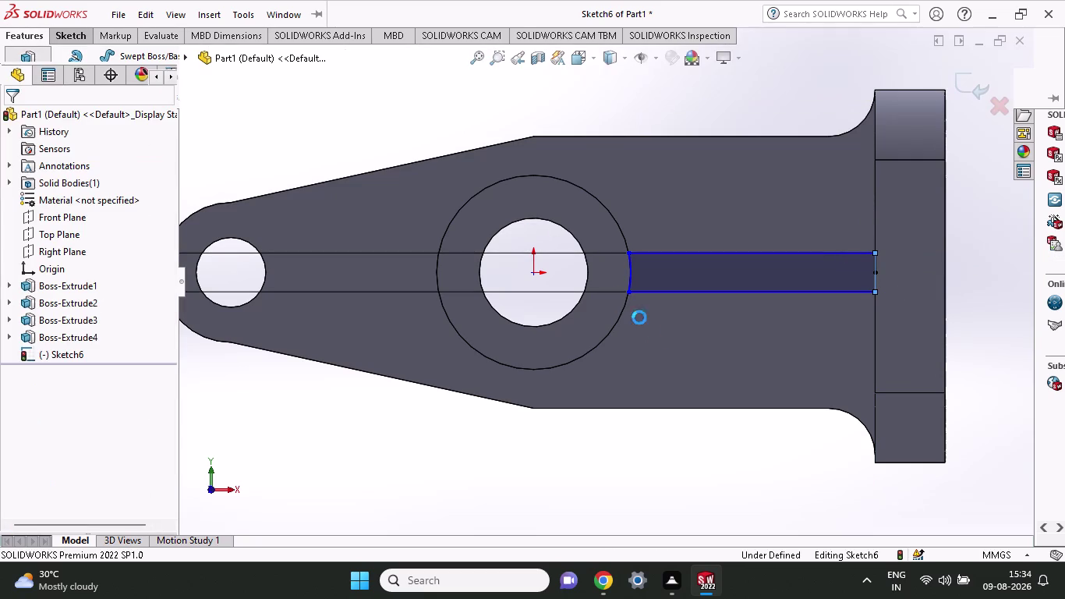
Extrude the closed slot profile 71 mm tall as Boss-Extrude8.
middle_drag(704, 457, 693, 362)
middle_drag(670, 447, 668, 367)
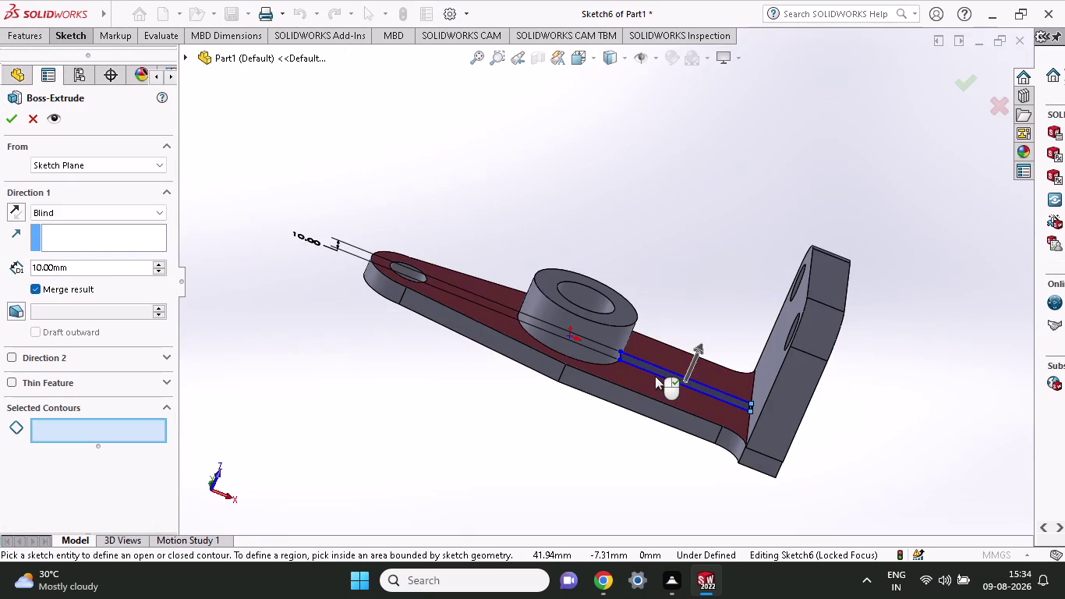
click(664, 371)
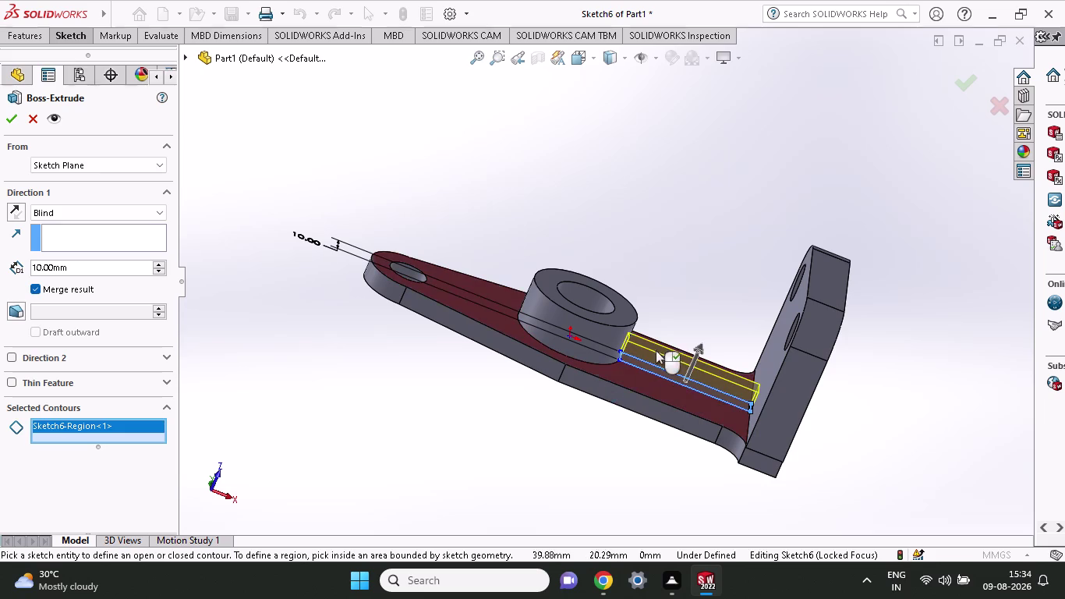
drag(112, 275, 102, 275)
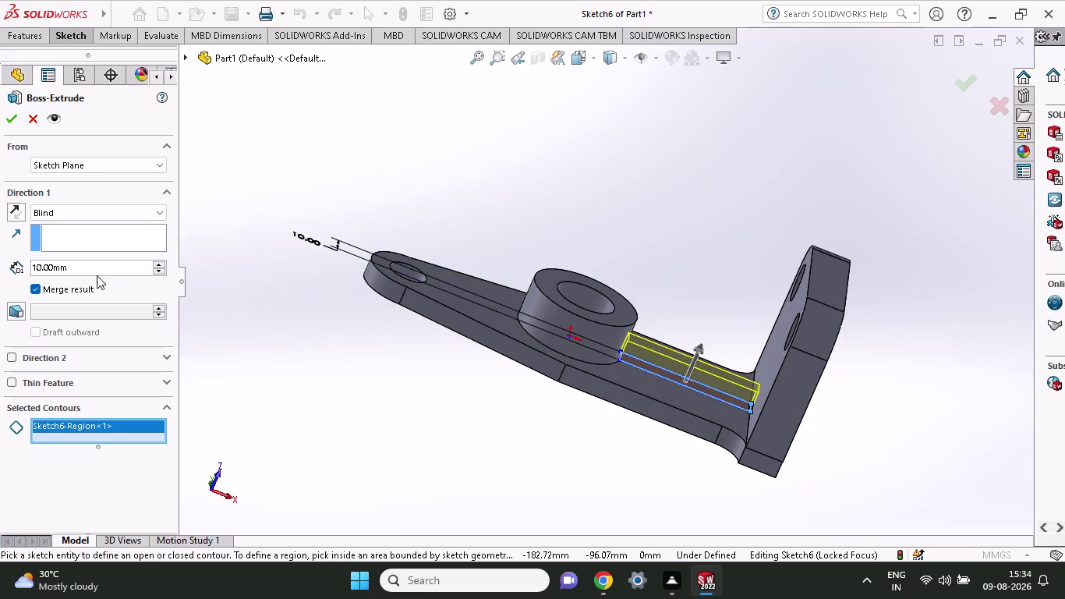
drag(102, 275, 55, 275)
drag(76, 269, 0, 270)
text(8)
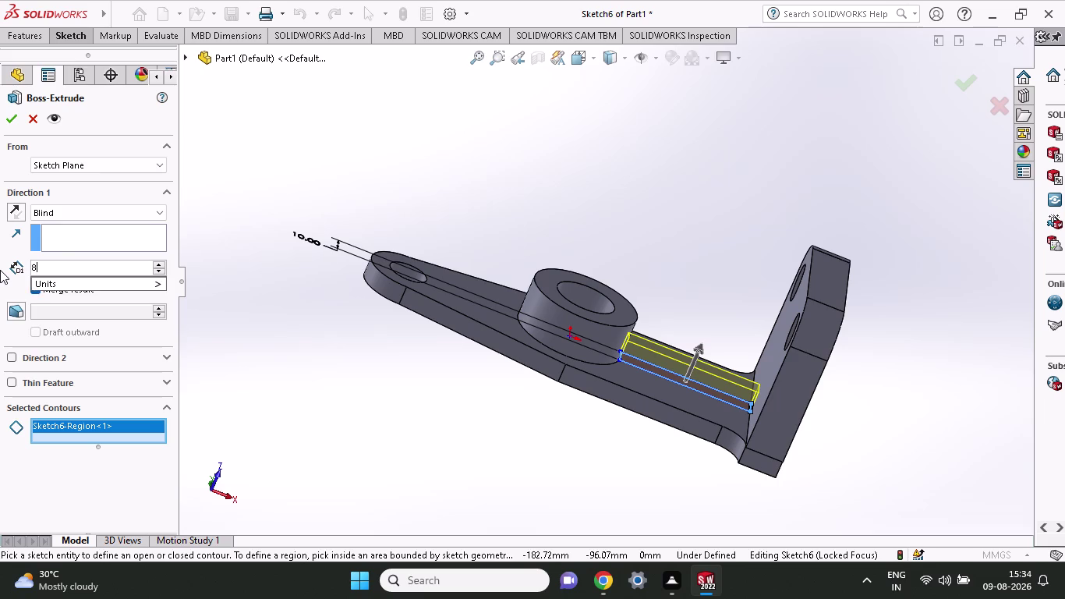
text(0)
text(-9)
click(15, 123)
click(15, 123)
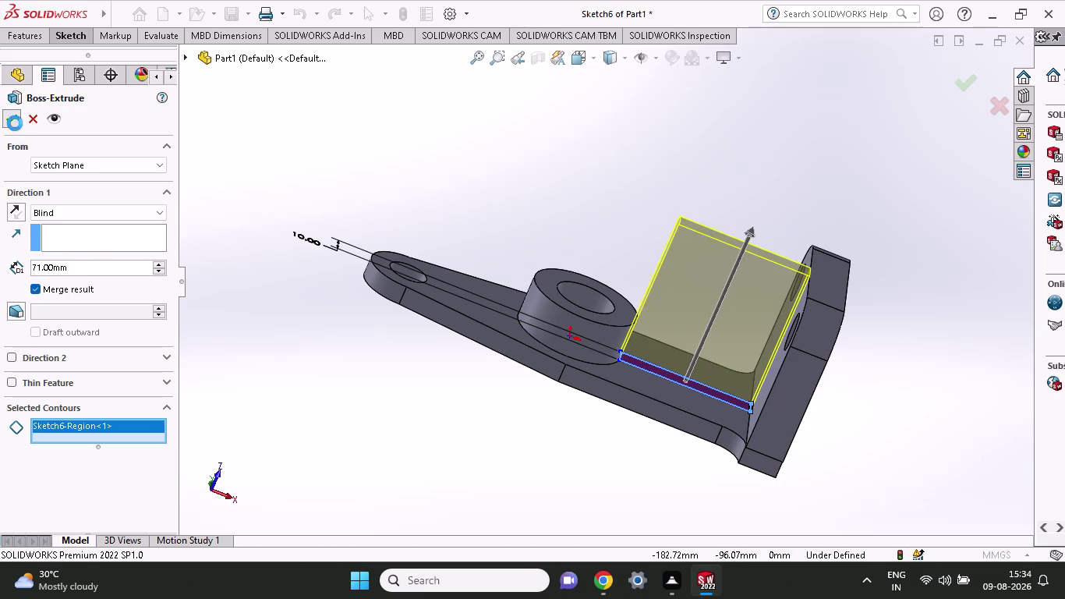
scroll(up, 3)
middle_drag(889, 377, 898, 315)
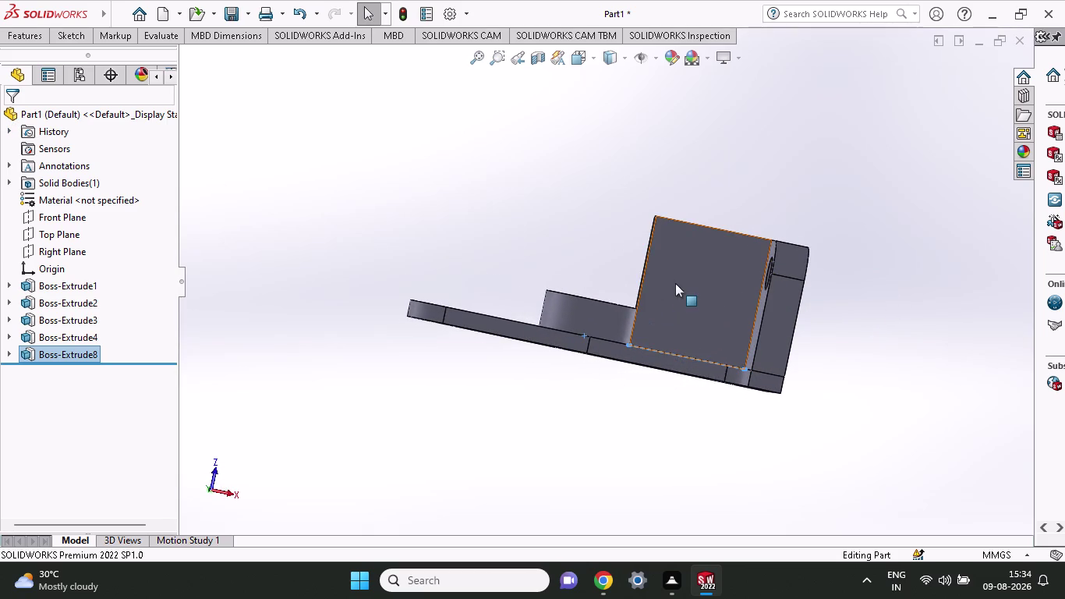
Open a new sketch on the tall plate's front face, viewed normal to it.
click(675, 283)
click(746, 243)
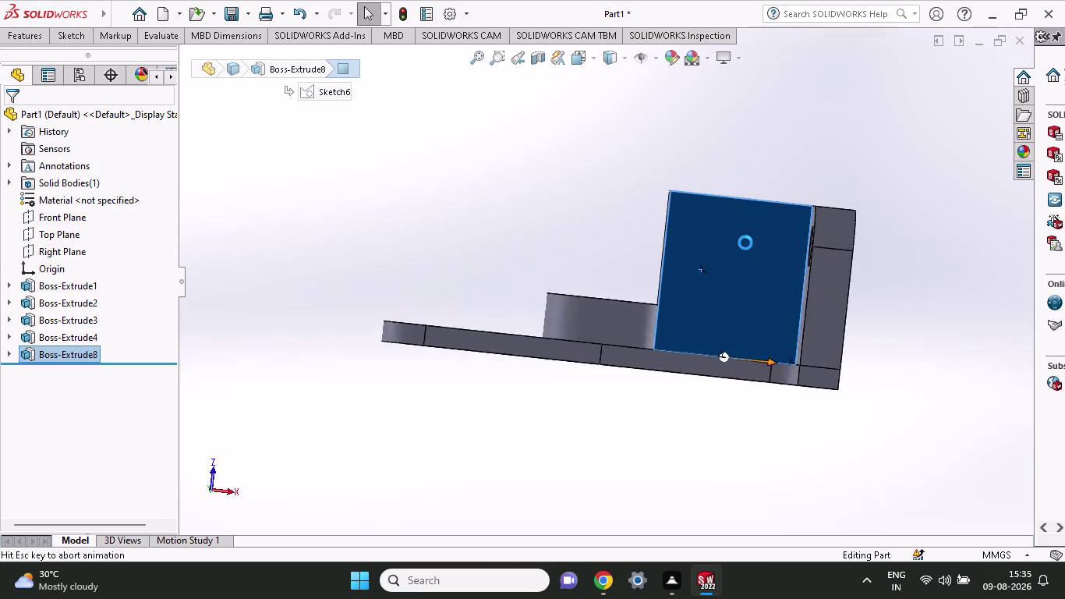
click(88, 41)
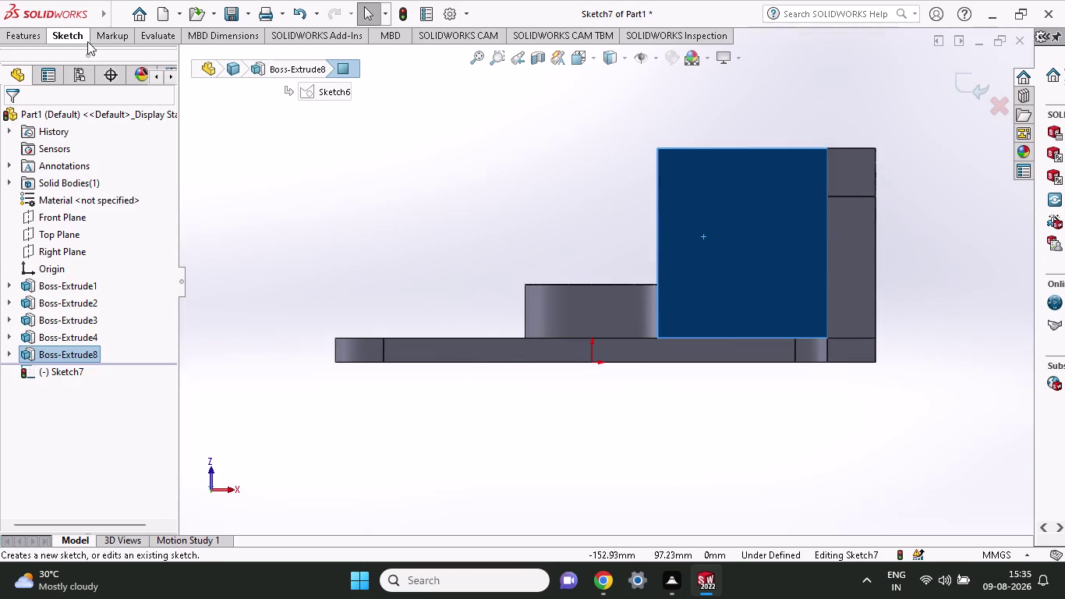
click(101, 60)
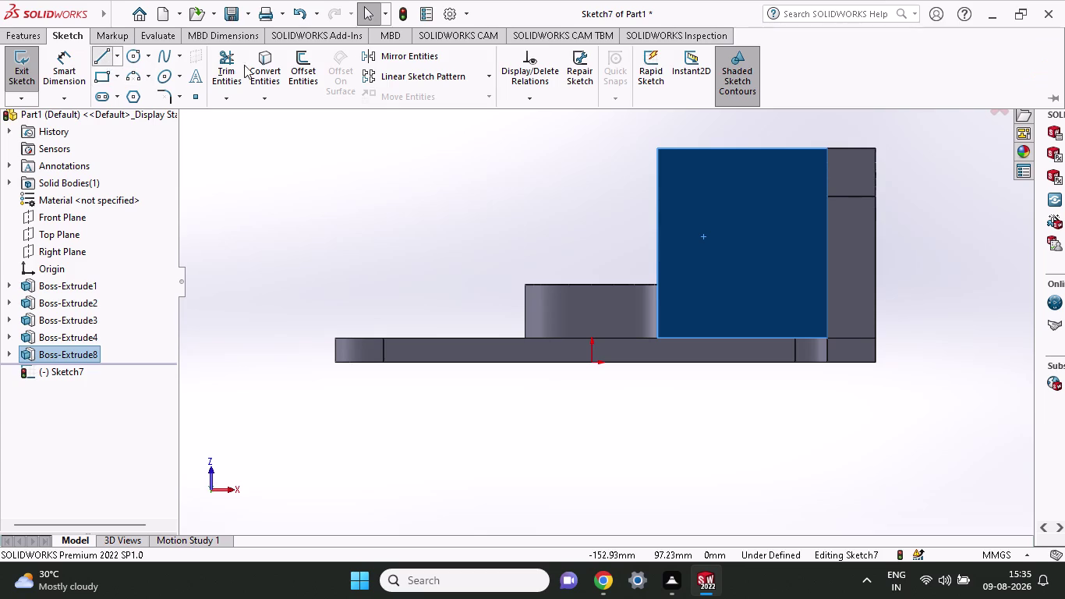
Draw a trial diagonal line to the plate's top corner, then undo it.
click(657, 282)
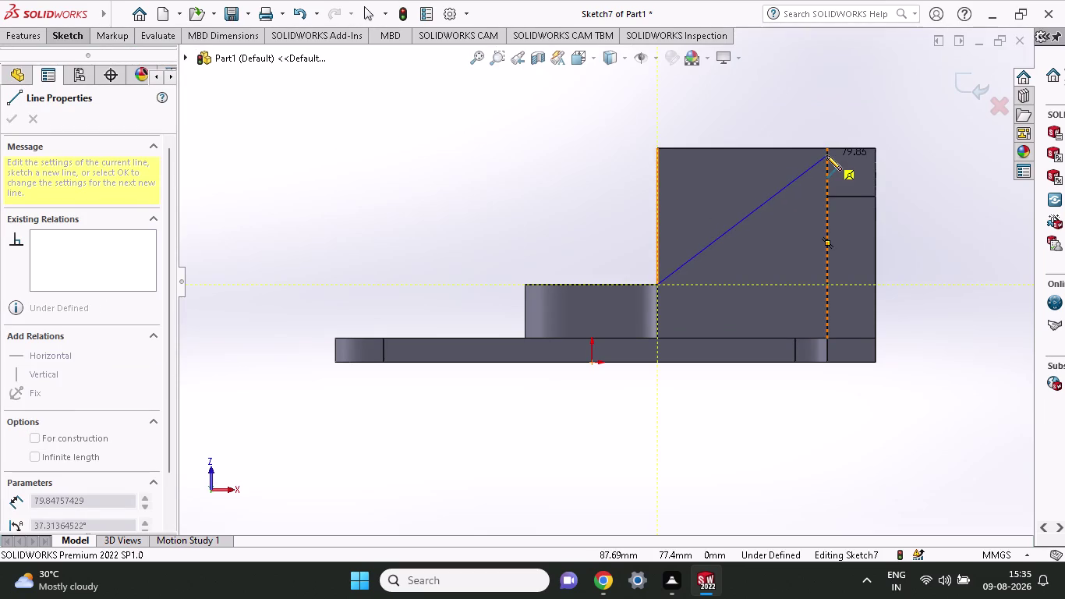
click(826, 149)
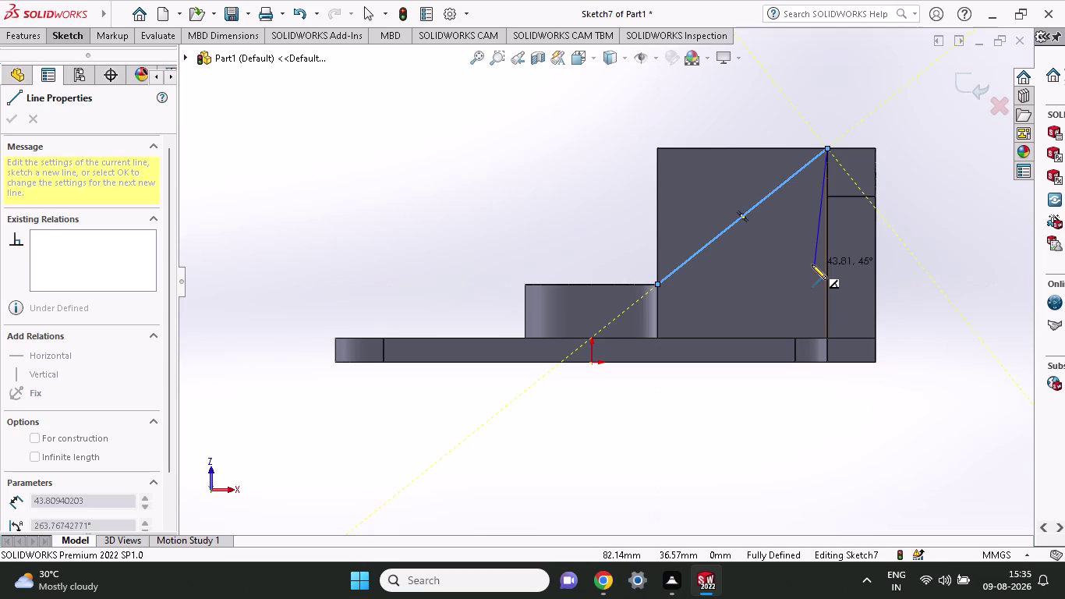
right_click(403, 230)
click(445, 243)
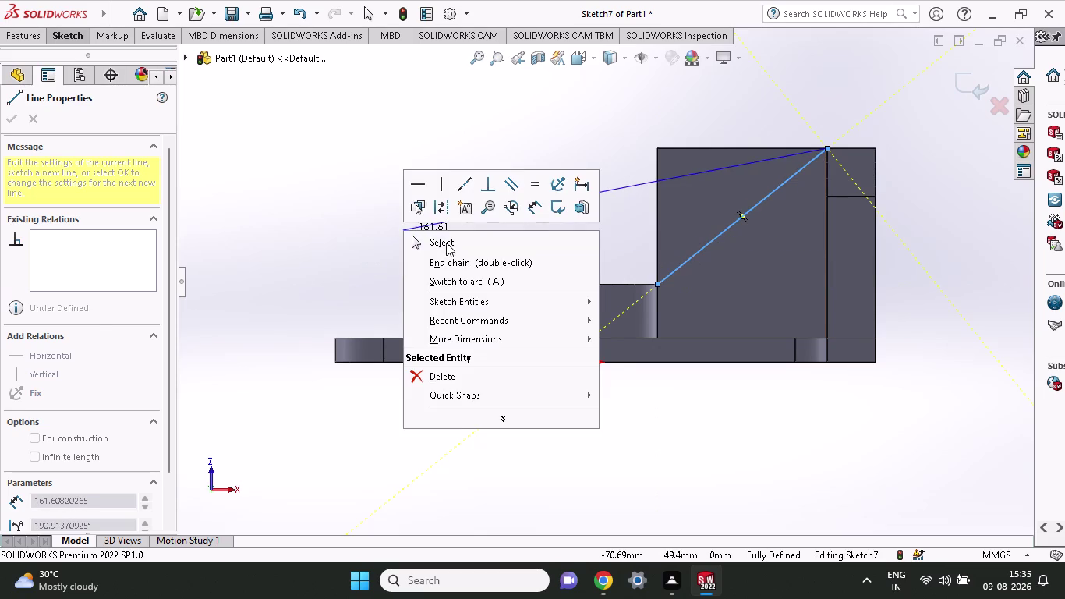
key(ctrl+z)
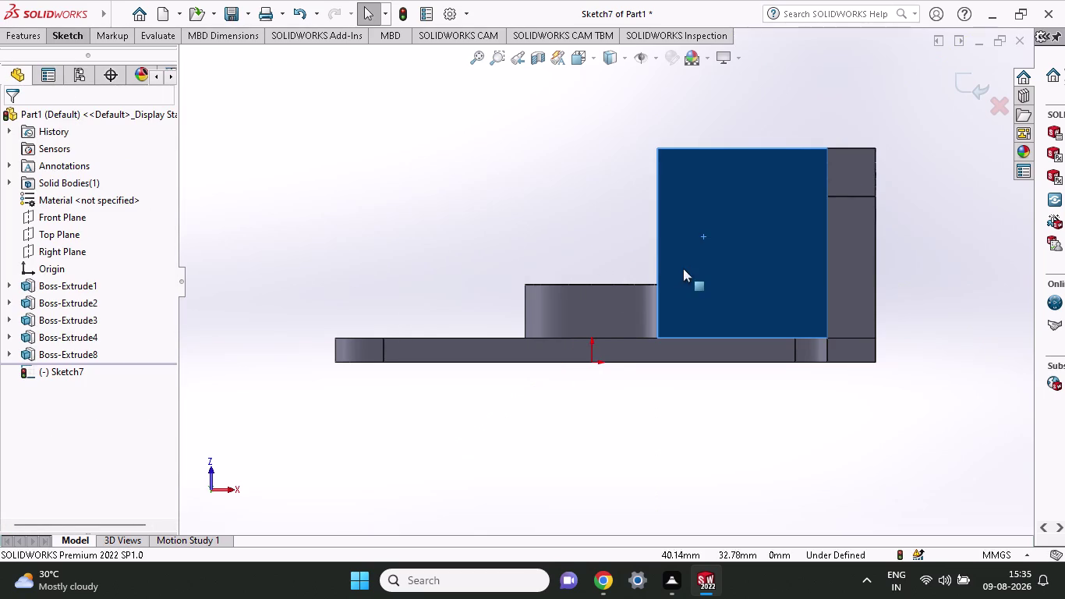
Draw a three-point arc from the plate edge above the boss to the top-right corner.
click(52, 37)
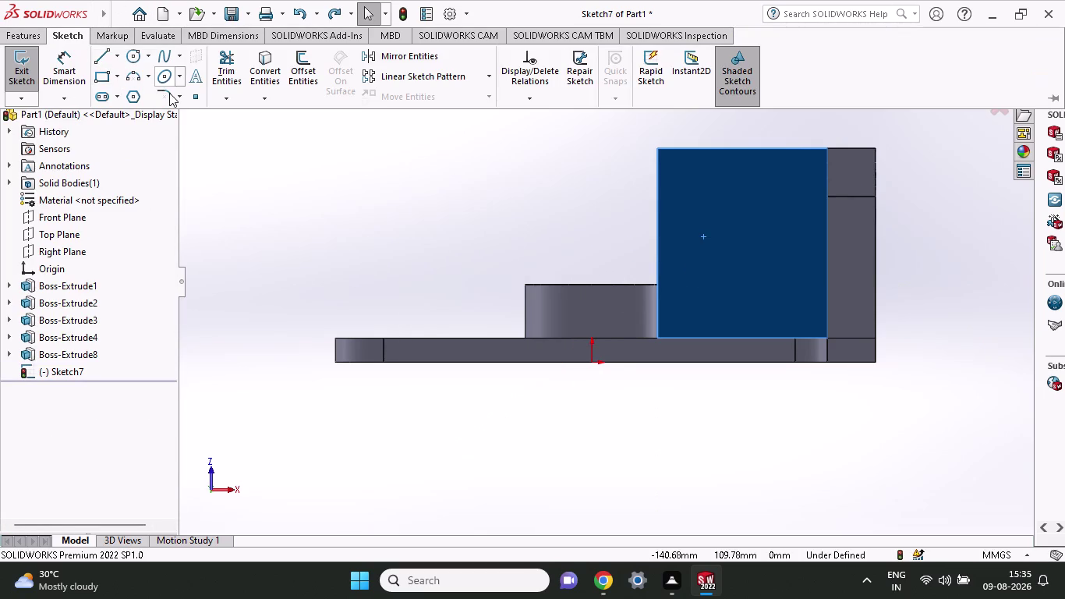
click(134, 80)
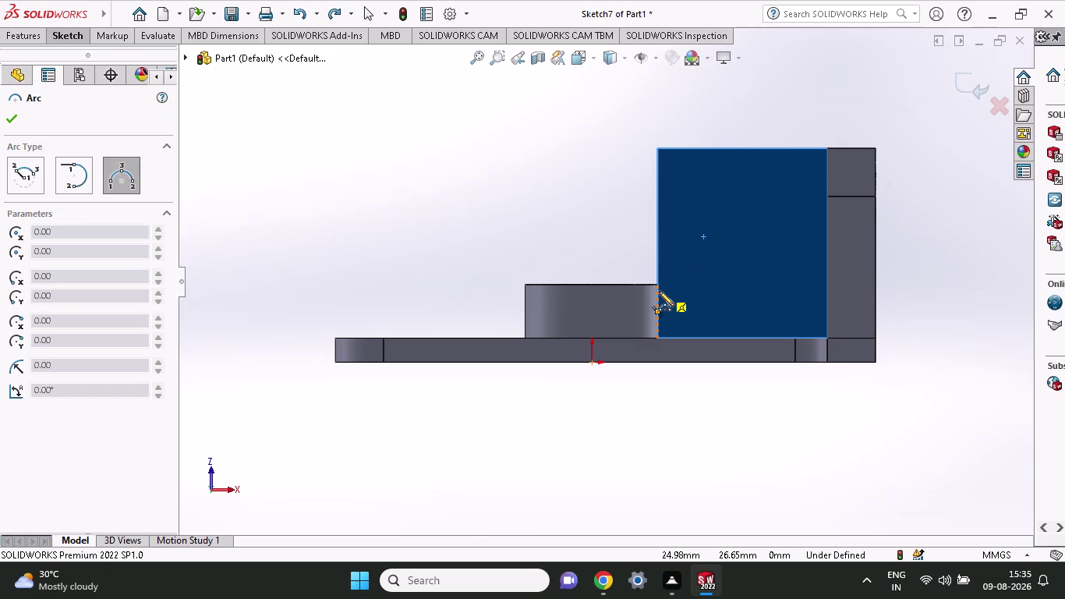
click(657, 286)
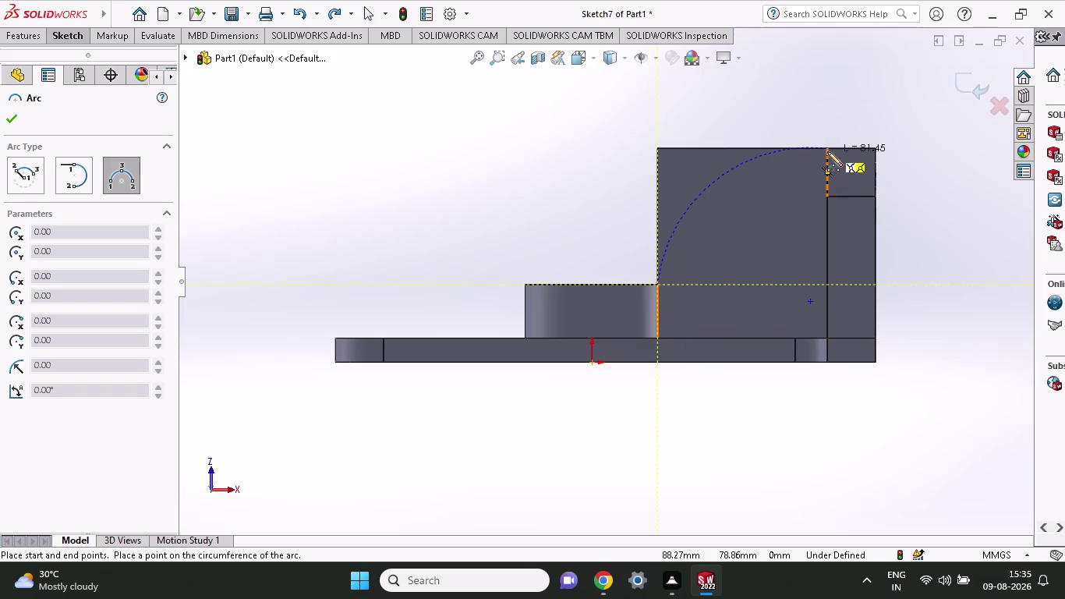
click(827, 150)
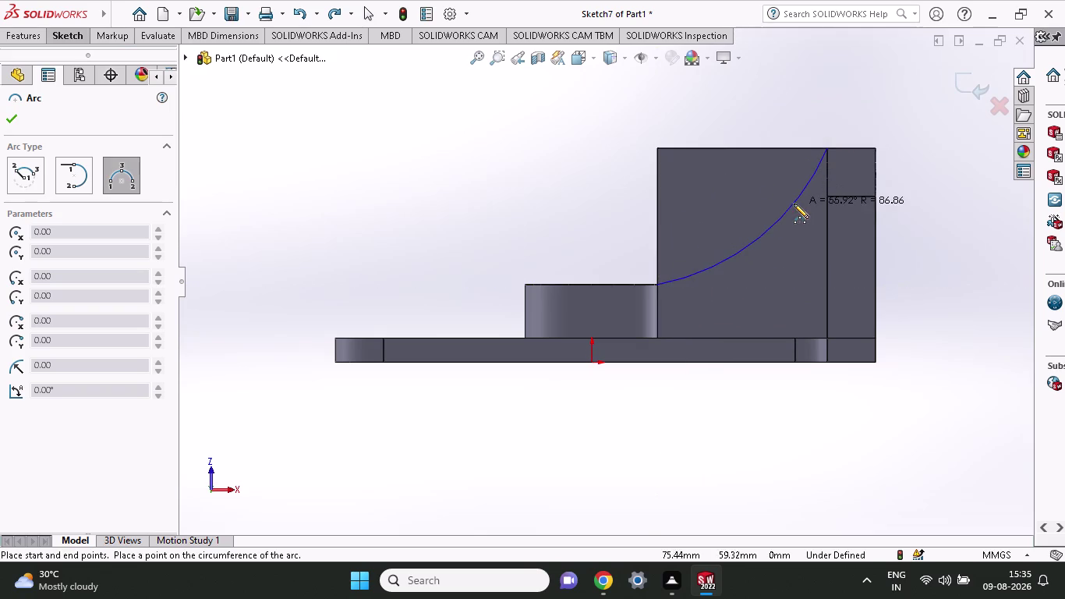
click(790, 207)
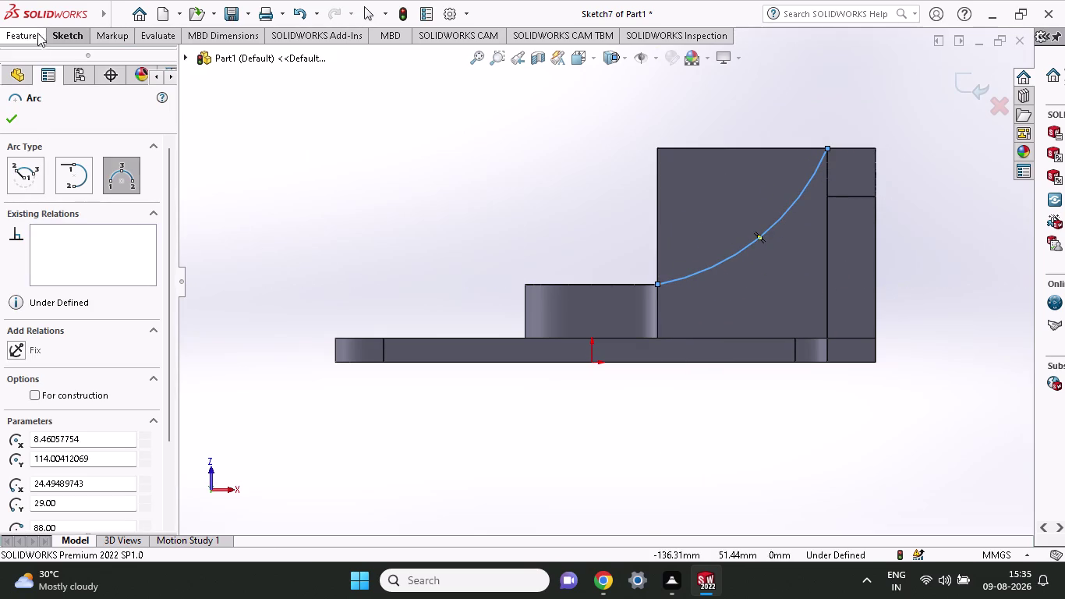
click(37, 29)
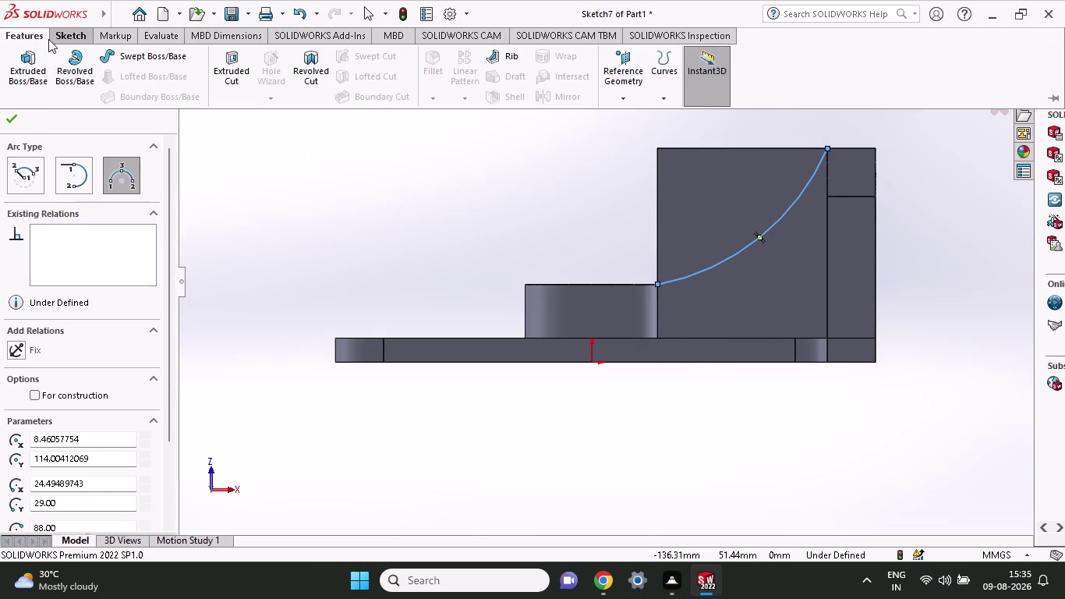
click(54, 39)
click(67, 61)
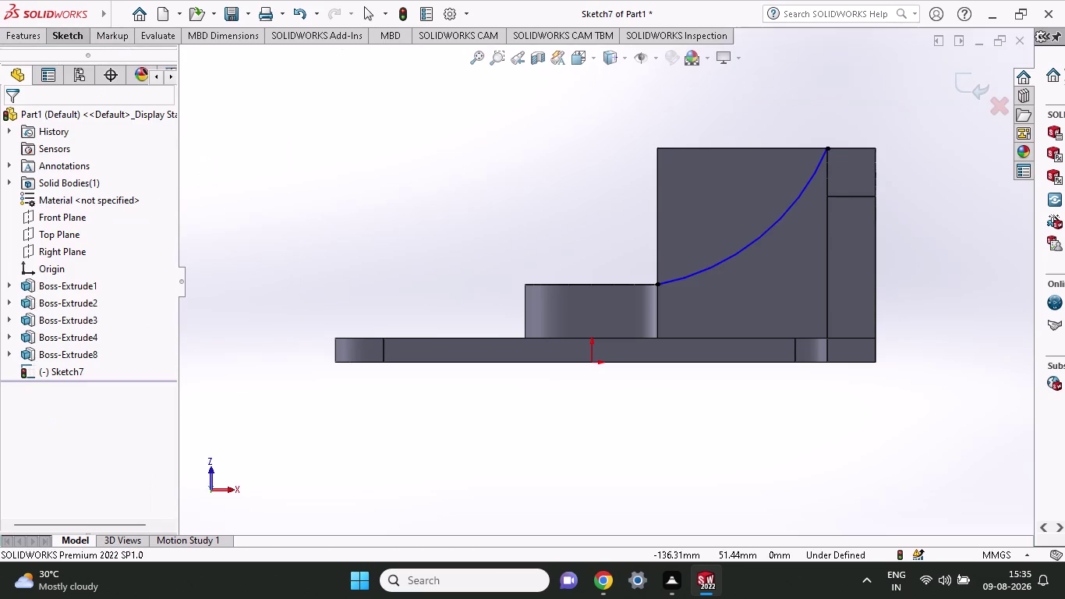
Dimension the arc's radius to 94 mm.
click(740, 252)
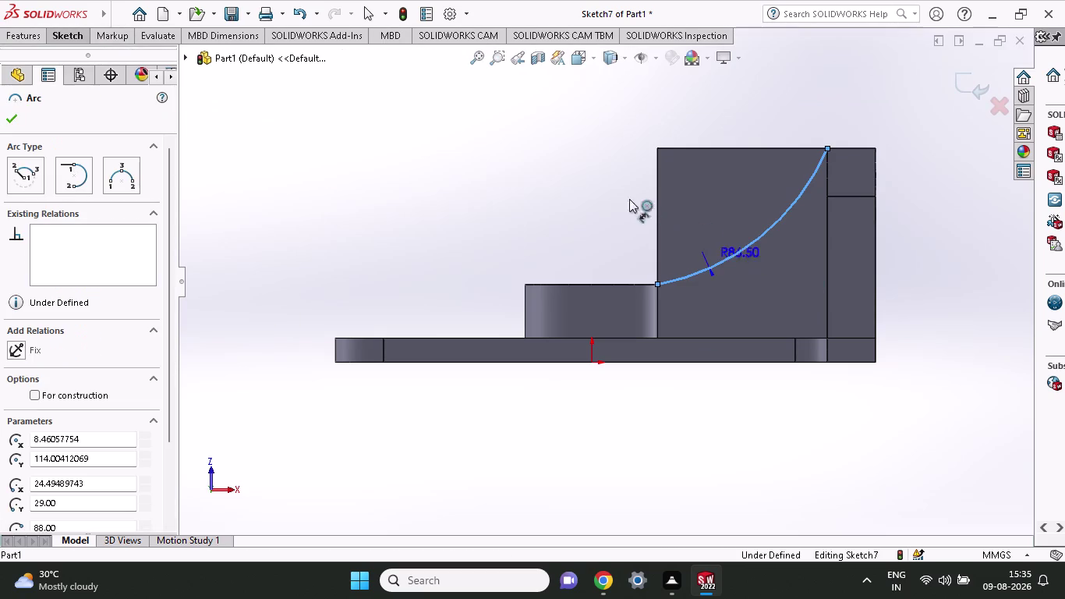
click(486, 183)
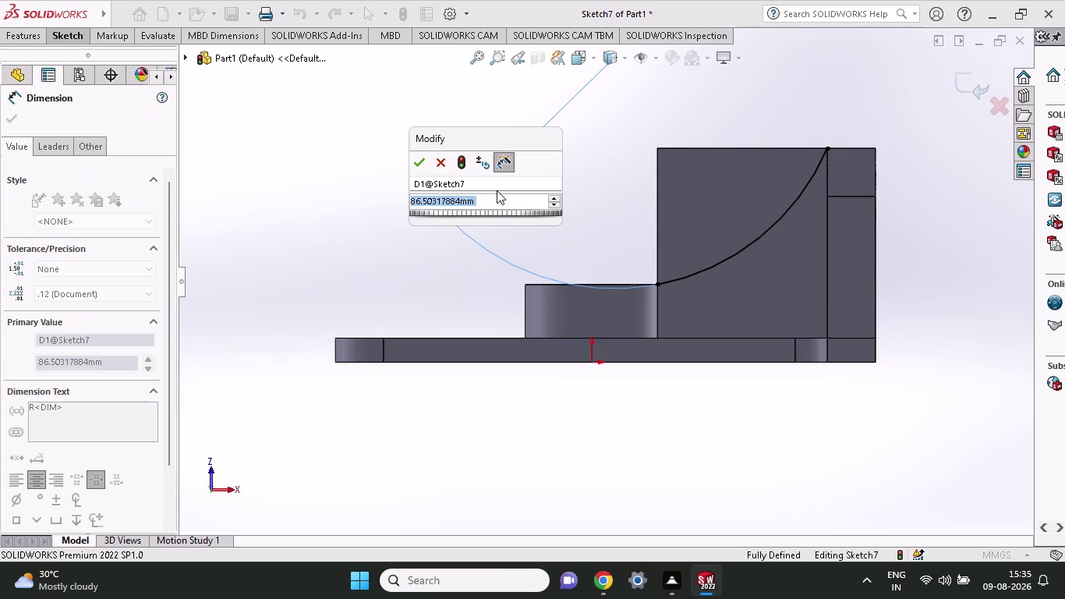
text(94)
click(416, 166)
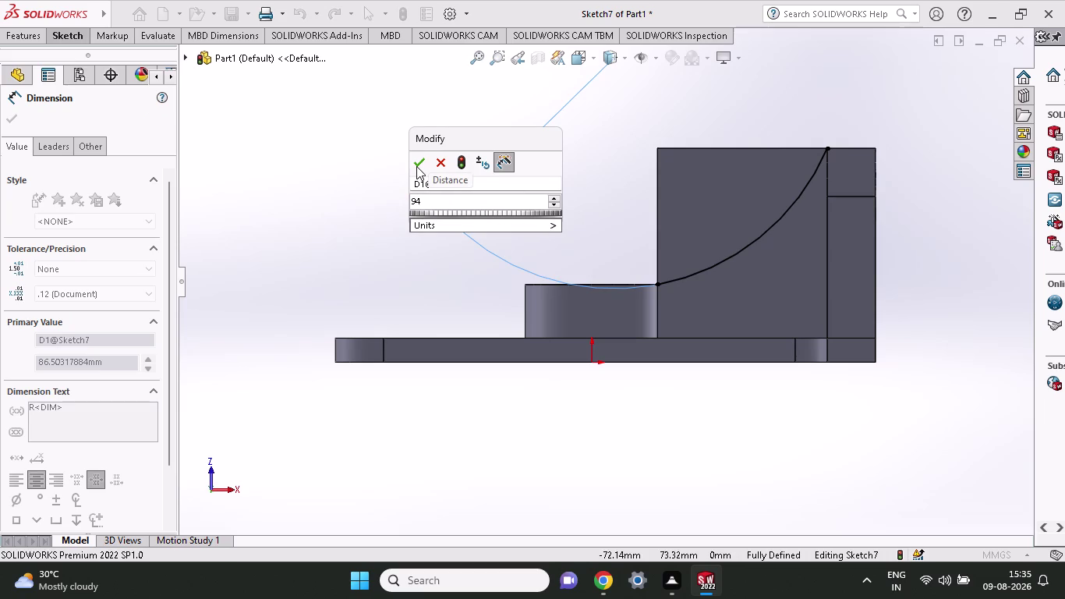
click(416, 166)
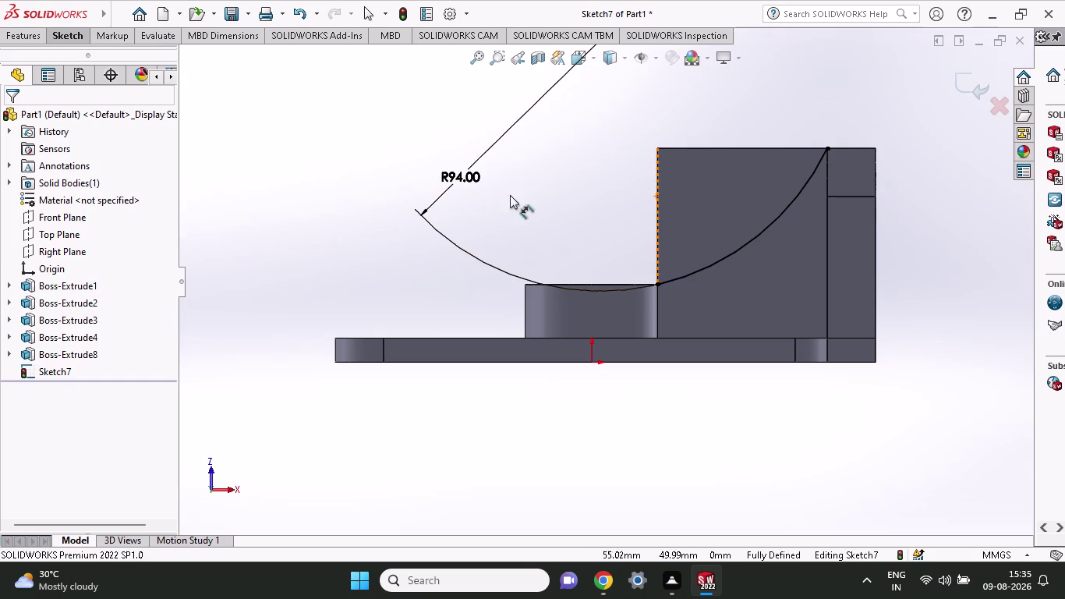
click(65, 38)
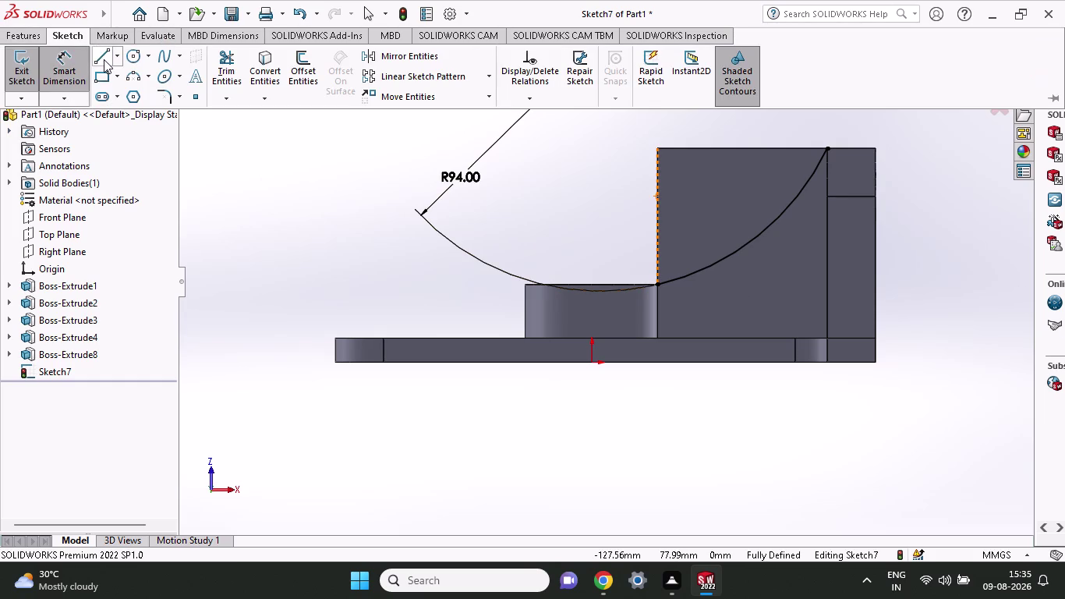
Draw lines along the plate's top edge and down its left side to the arc end.
click(104, 59)
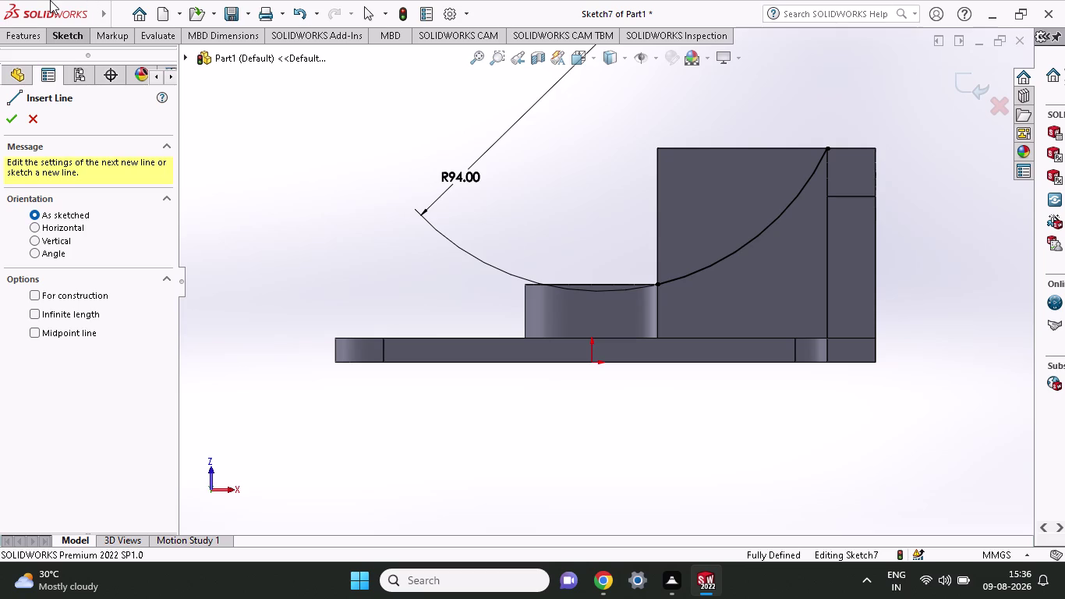
click(55, 44)
click(101, 53)
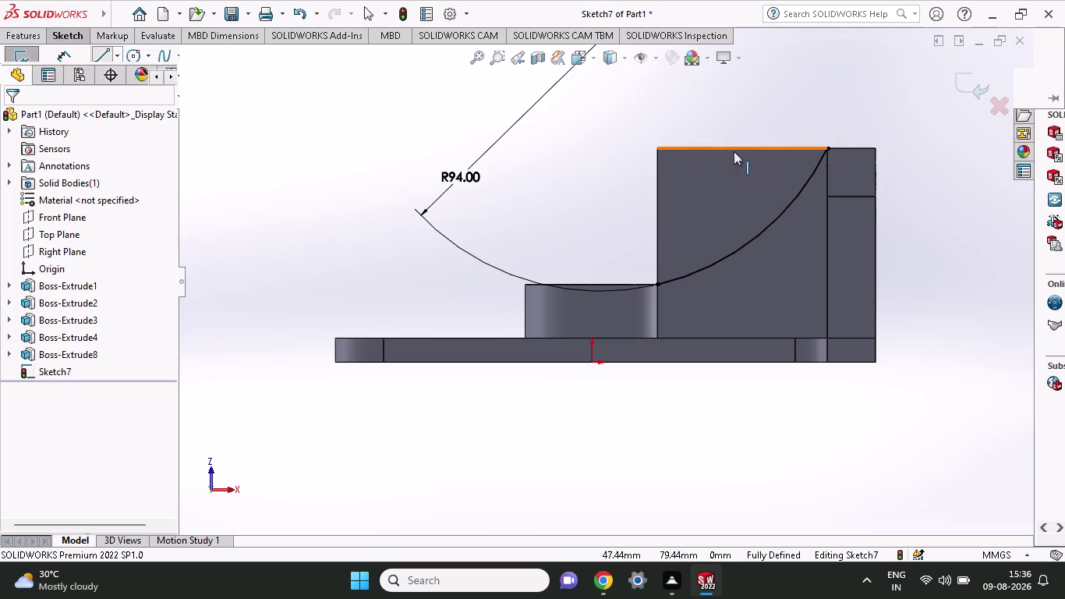
click(55, 38)
click(102, 55)
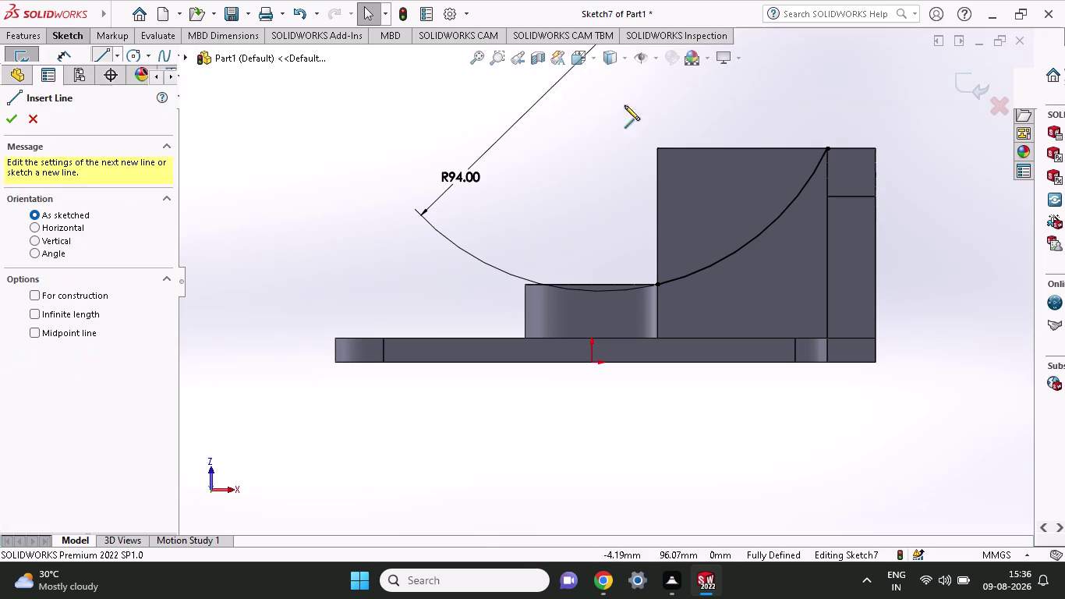
click(825, 146)
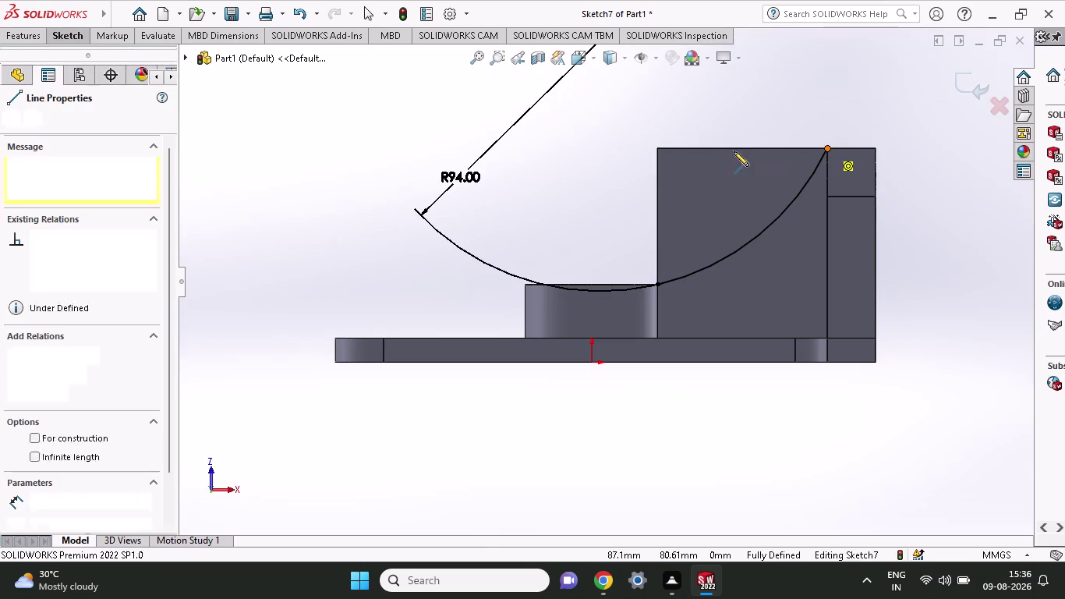
click(656, 149)
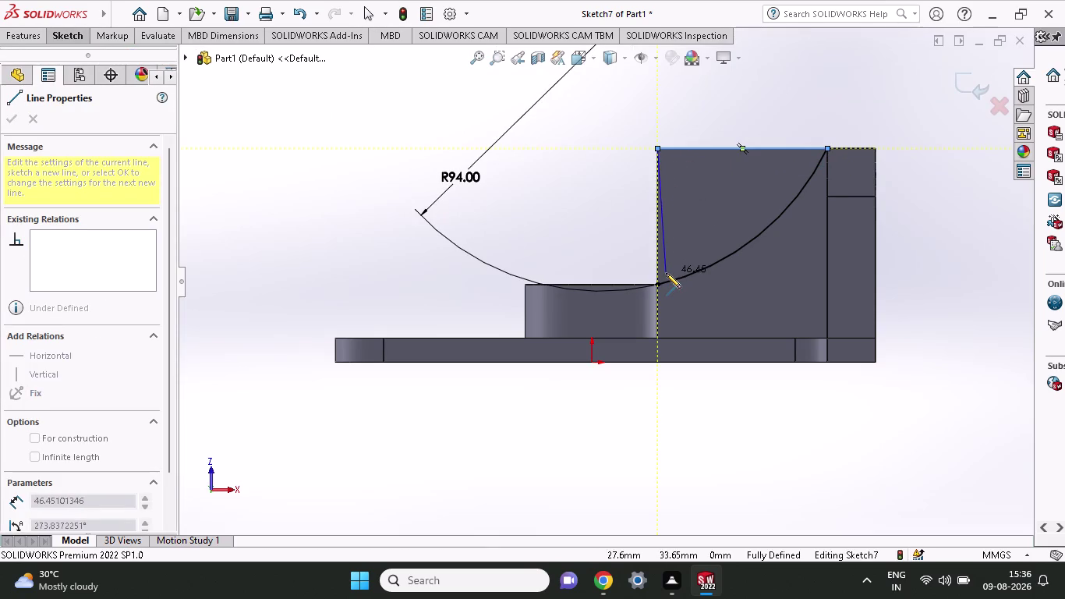
click(660, 285)
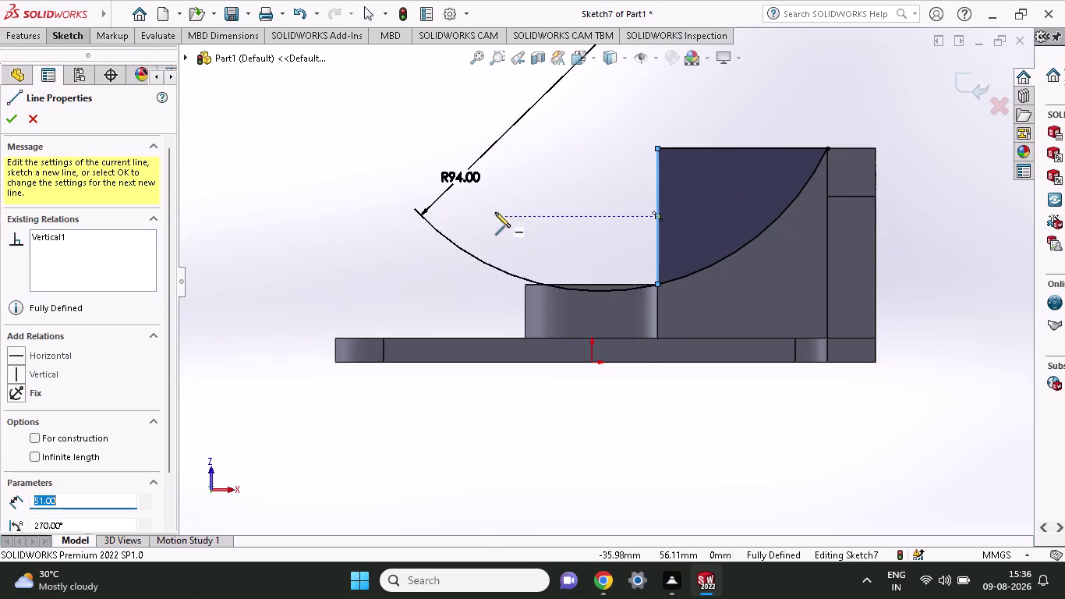
click(16, 40)
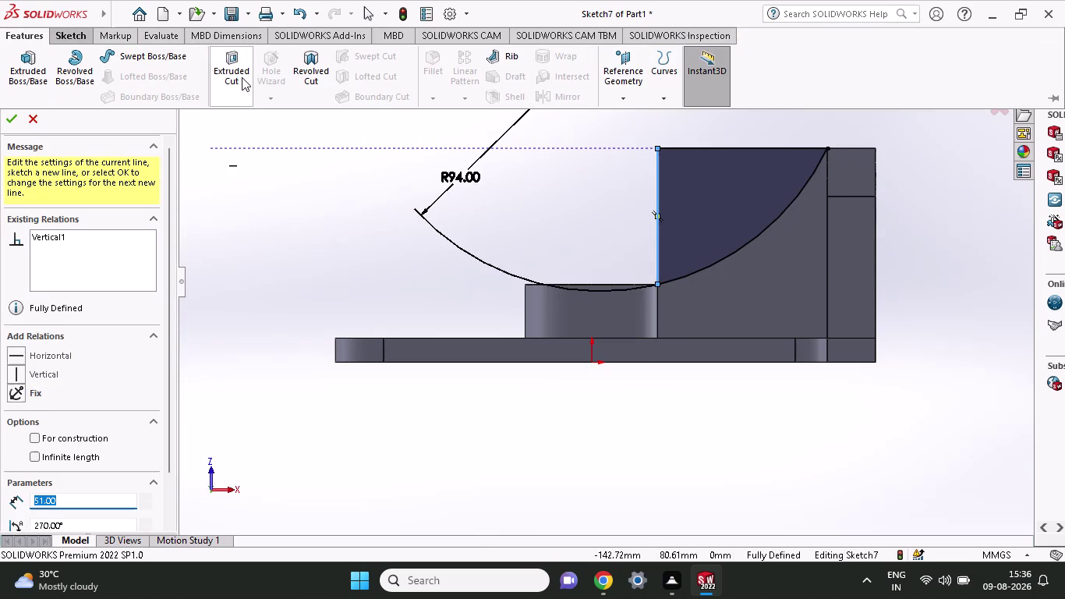
click(242, 77)
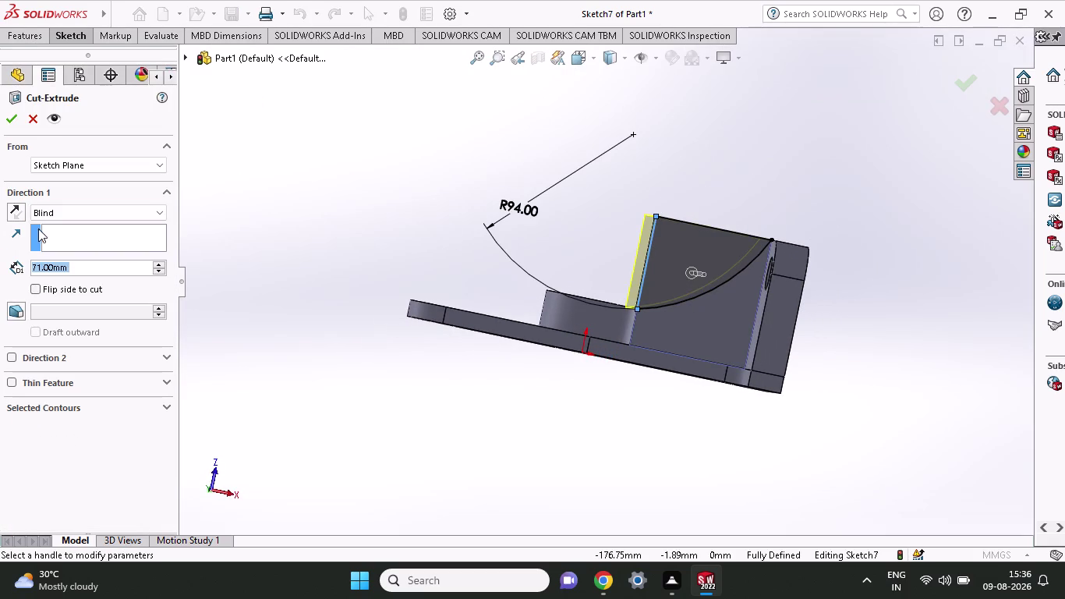
Accept the through-all cut of the region above the R94 arc as Cut-Extrude1.
click(45, 213)
click(49, 235)
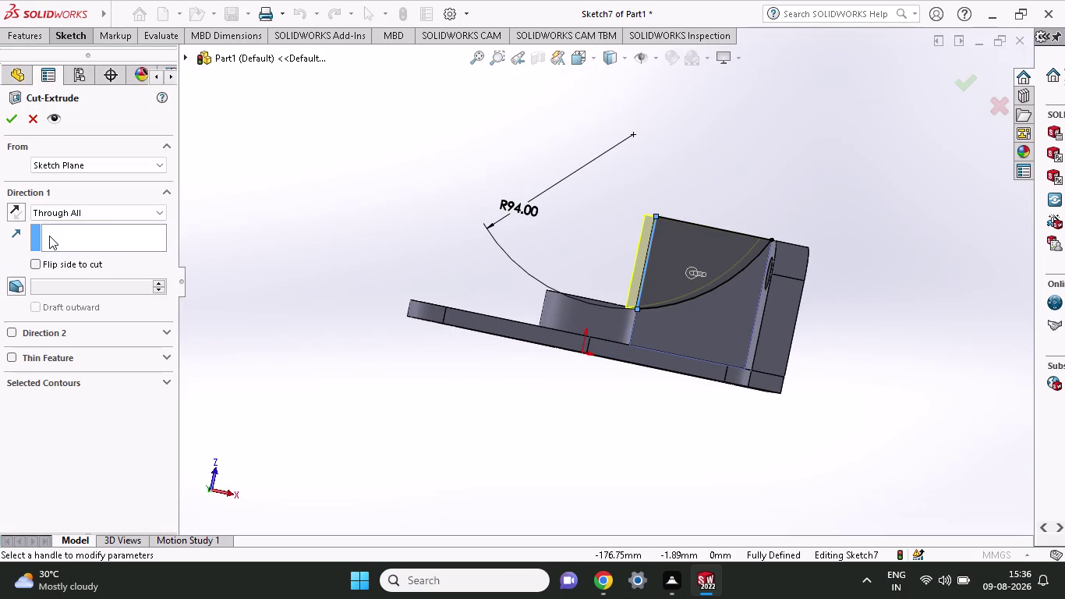
middle_drag(367, 245, 385, 317)
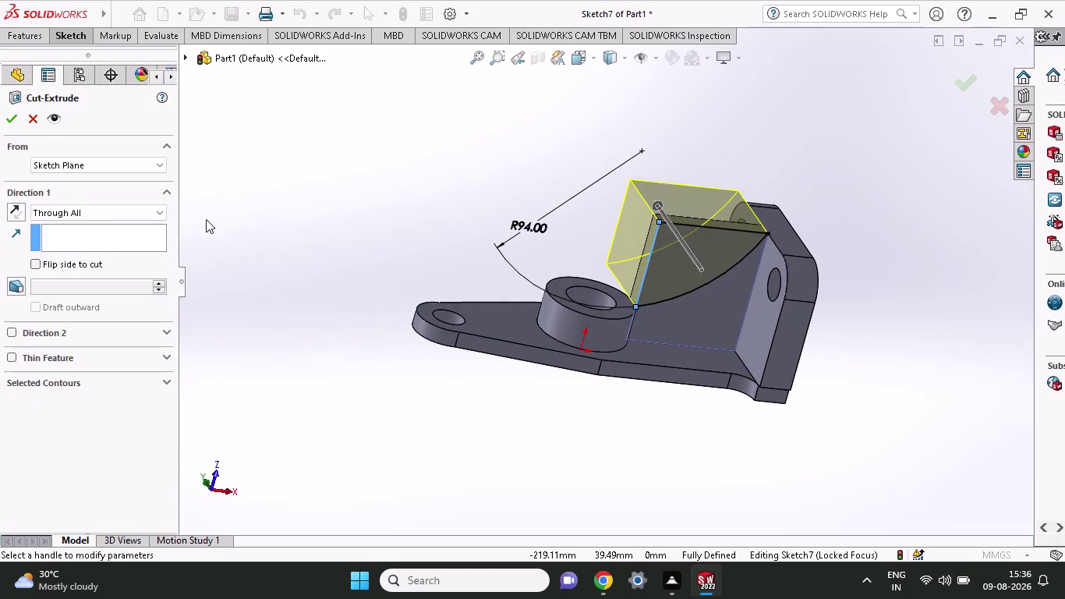
click(18, 124)
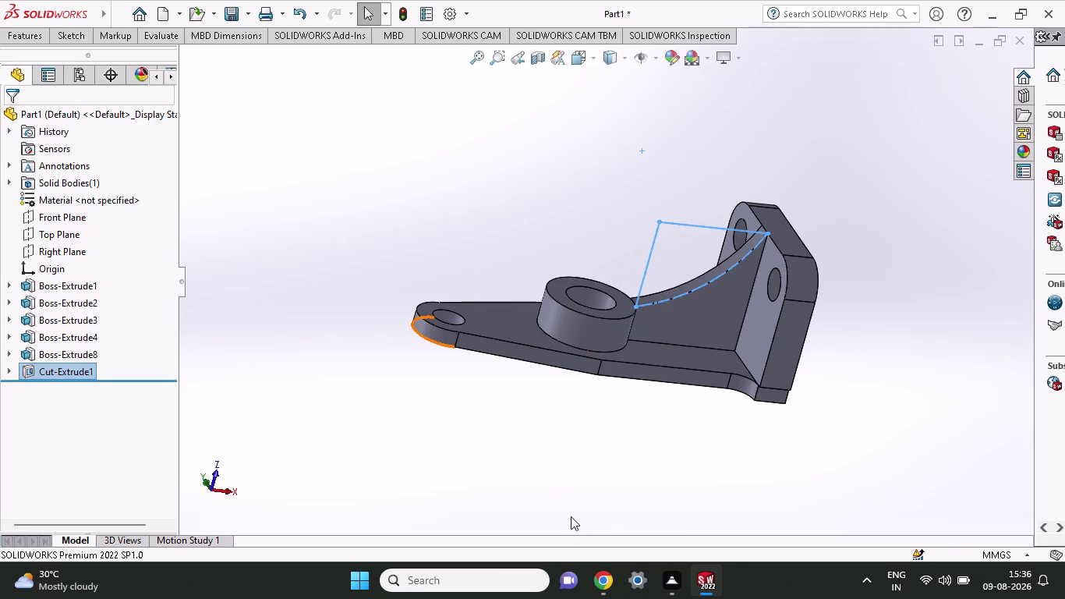
Orbit and zoom the part to bring the base plate face into view.
middle_drag(513, 488, 518, 519)
click(522, 459)
middle_drag(542, 458, 568, 498)
scroll(up, 3)
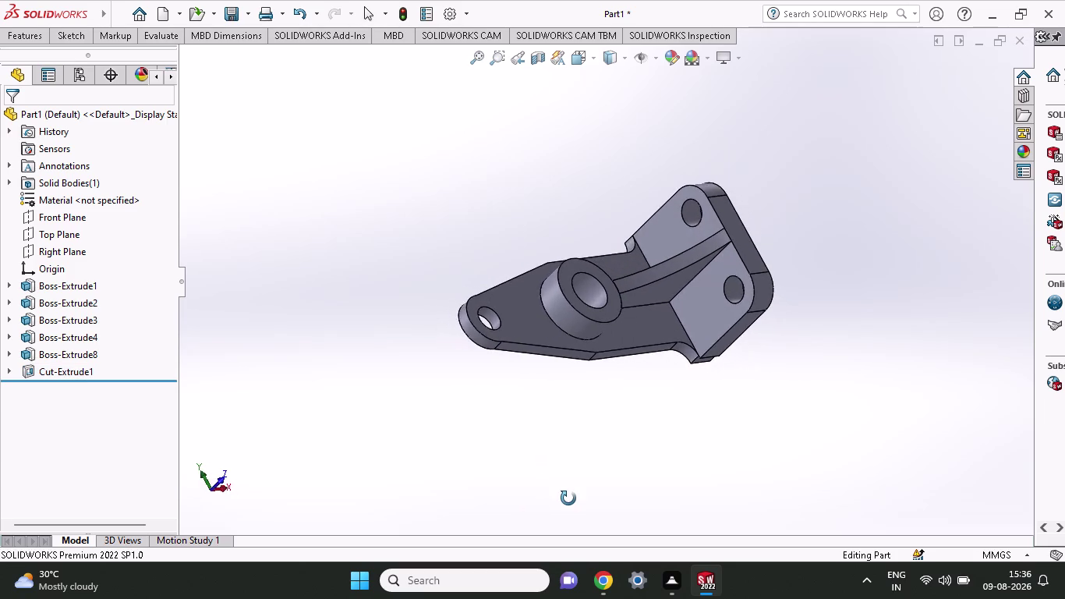
middle_drag(569, 498, 632, 441)
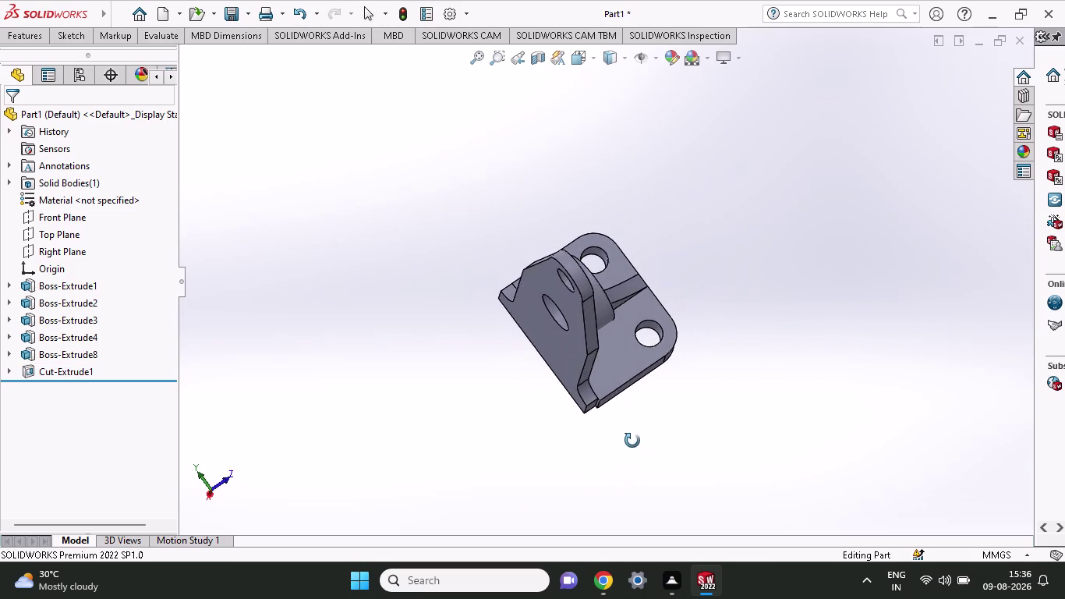
middle_drag(632, 440, 644, 450)
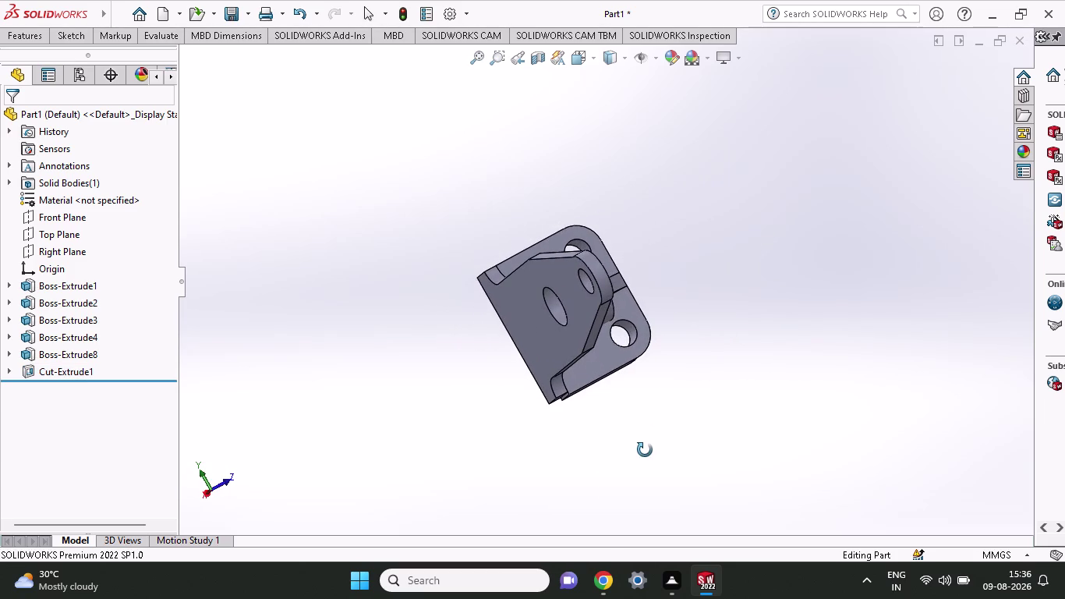
middle_drag(645, 449, 731, 358)
scroll(up, 3)
scroll(down, 3)
scroll(down, 3)
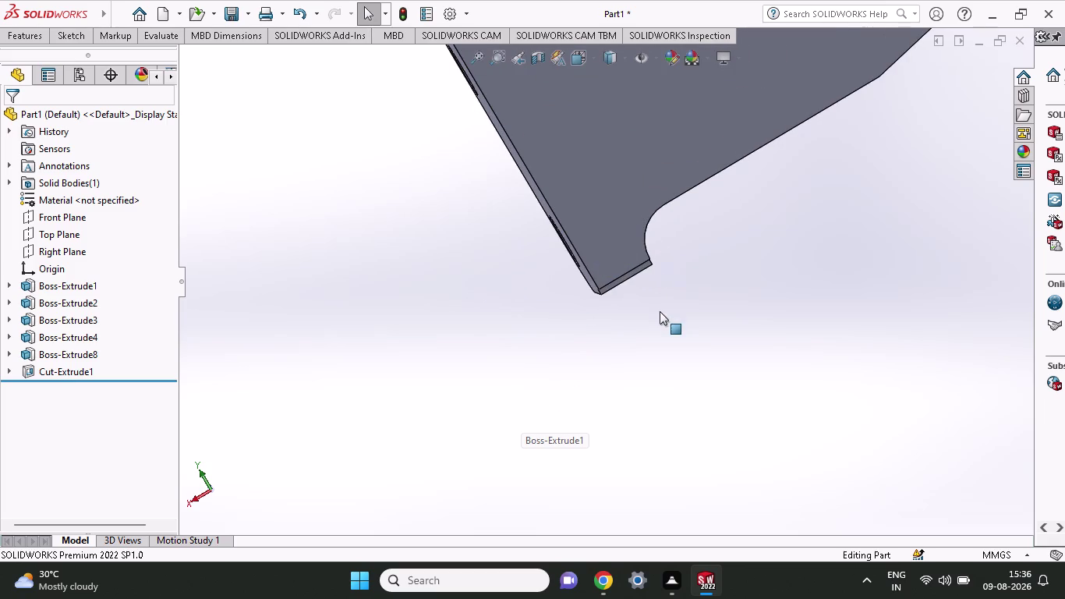
scroll(down, 3)
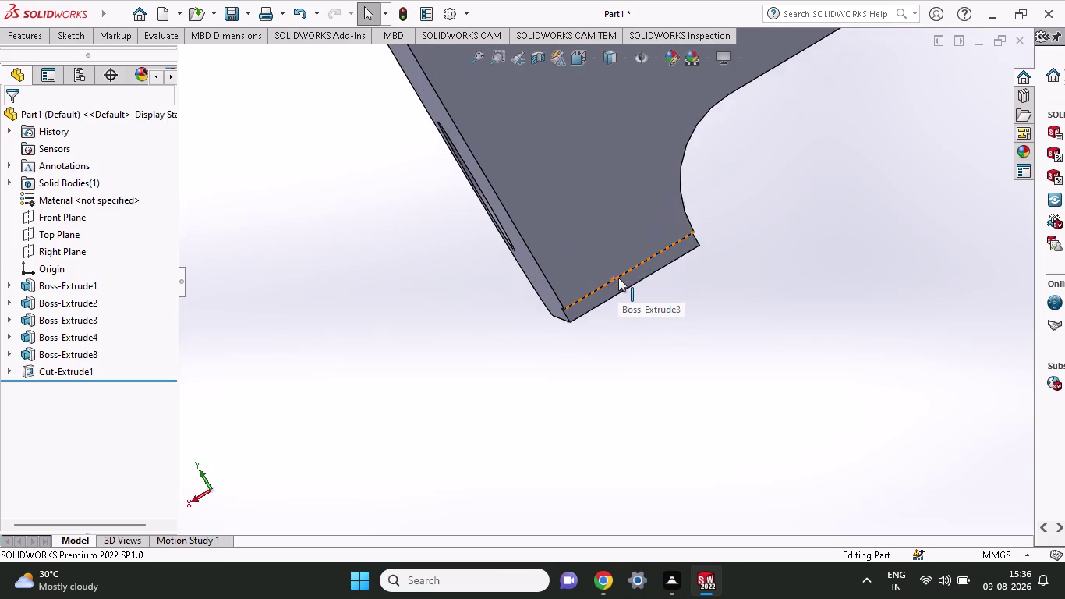
scroll(down, 3)
Open Sketch8 on the base plate's flat face.
click(629, 286)
click(629, 286)
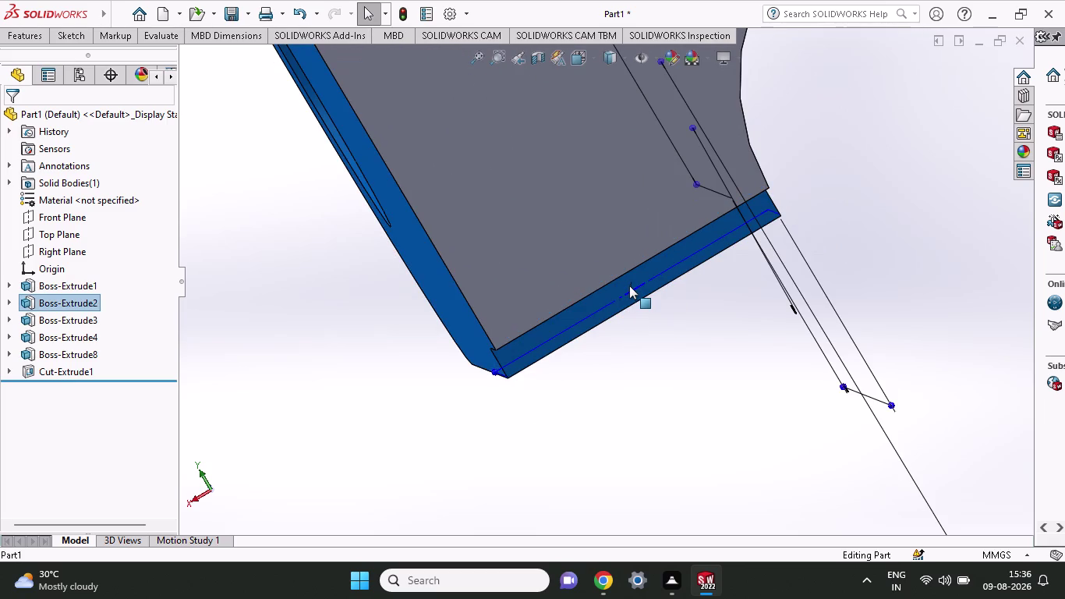
right_click(629, 285)
click(610, 385)
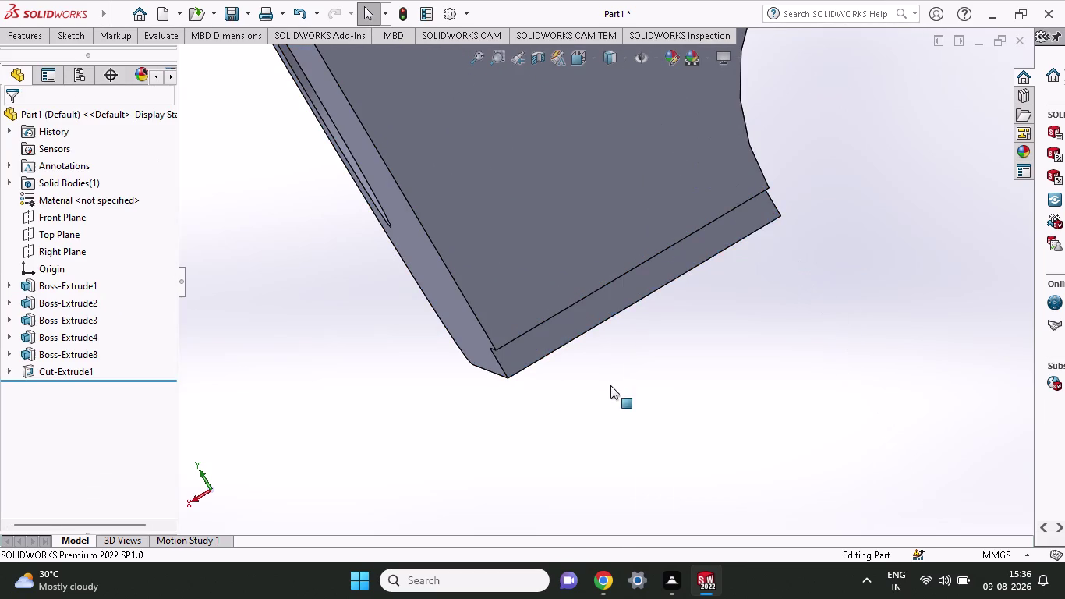
click(620, 300)
click(685, 256)
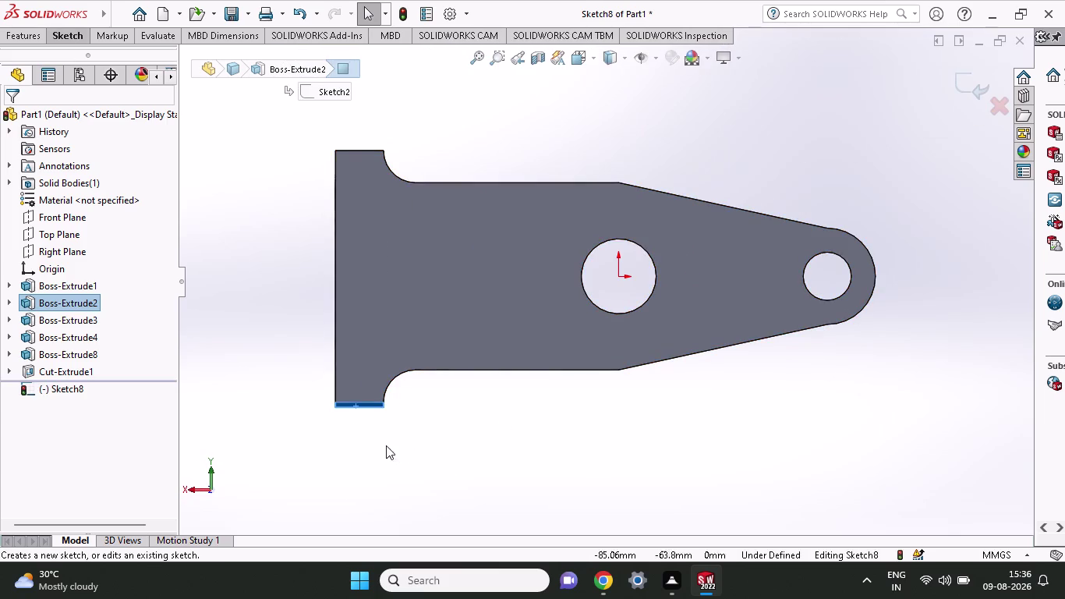
Zoom in on the strip along the base plate's bottom edge.
scroll(down, 3)
scroll(down, 3)
scroll(down, 3)
scroll(up, 3)
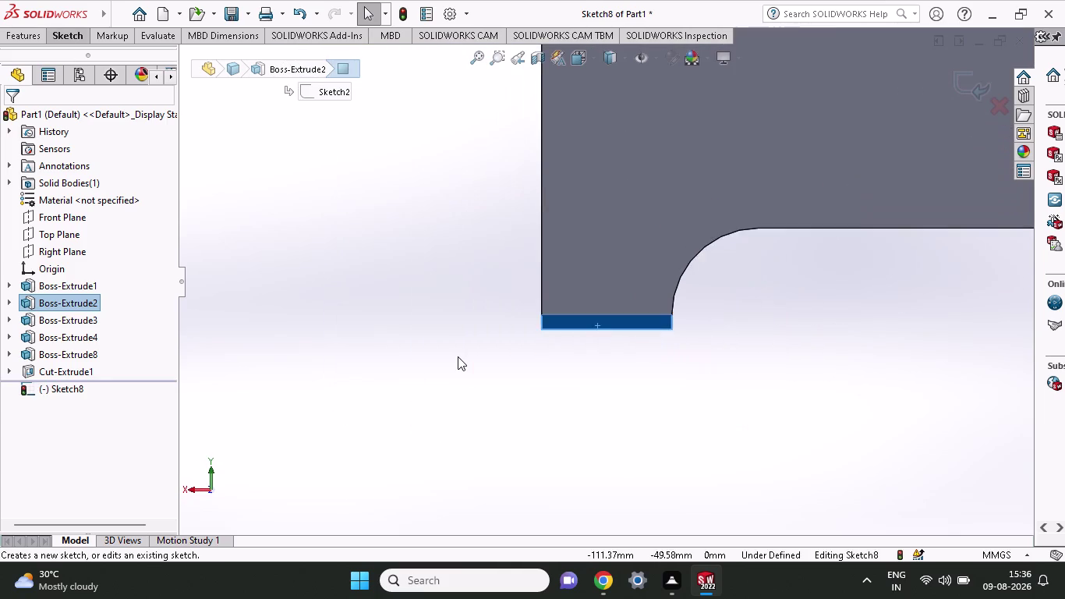
scroll(up, 3)
scroll(up, 3)
scroll(down, 3)
scroll(down, 3)
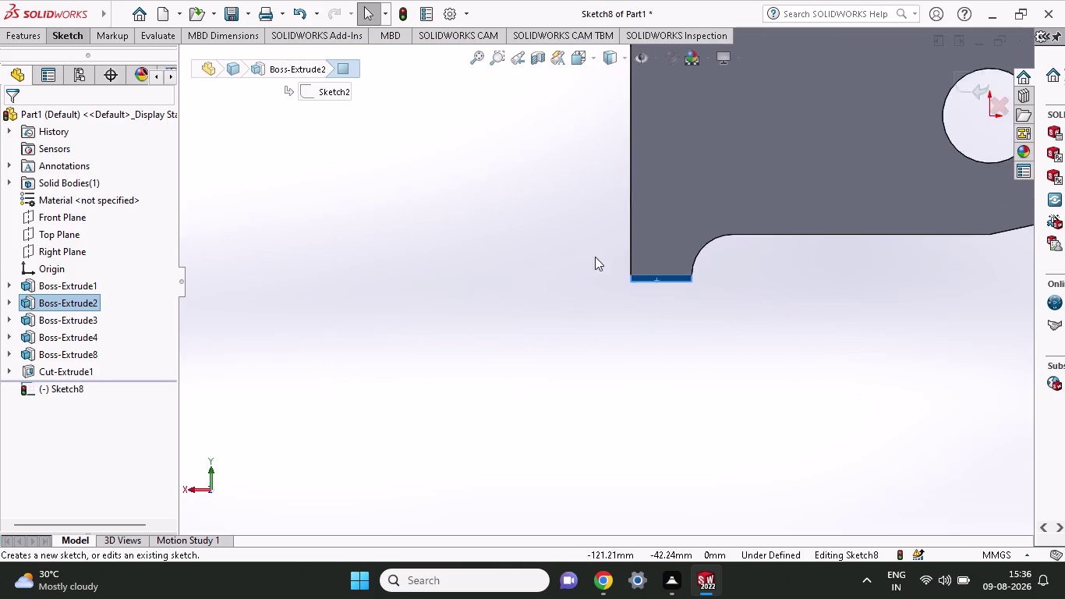
scroll(down, 3)
scroll(down, 3)
scroll(down, 3)
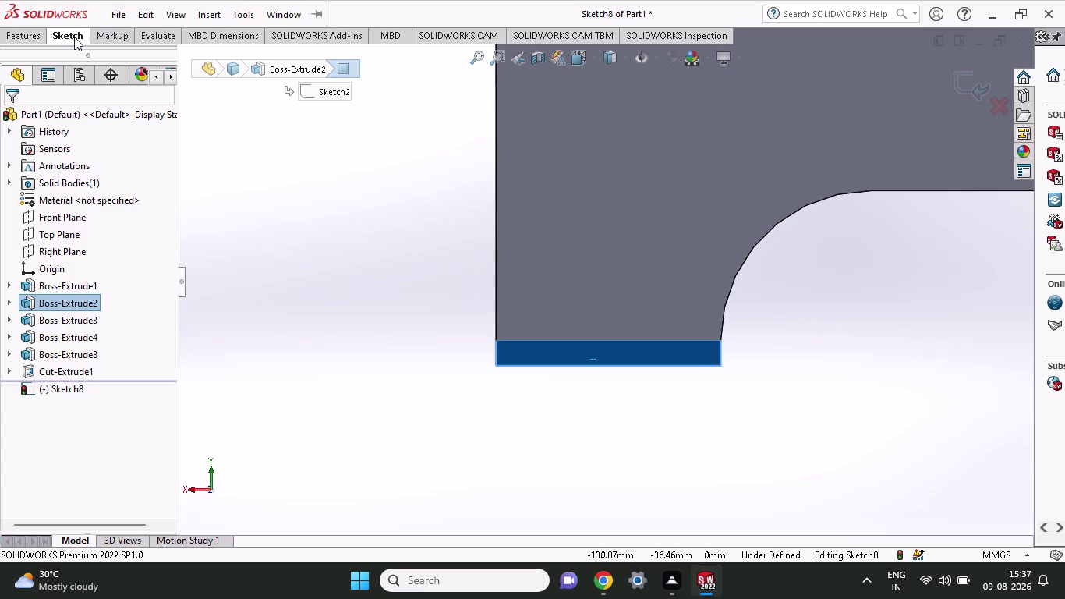
Draw a corner rectangle over the thin strip along the plate's bottom edge.
click(74, 37)
click(99, 76)
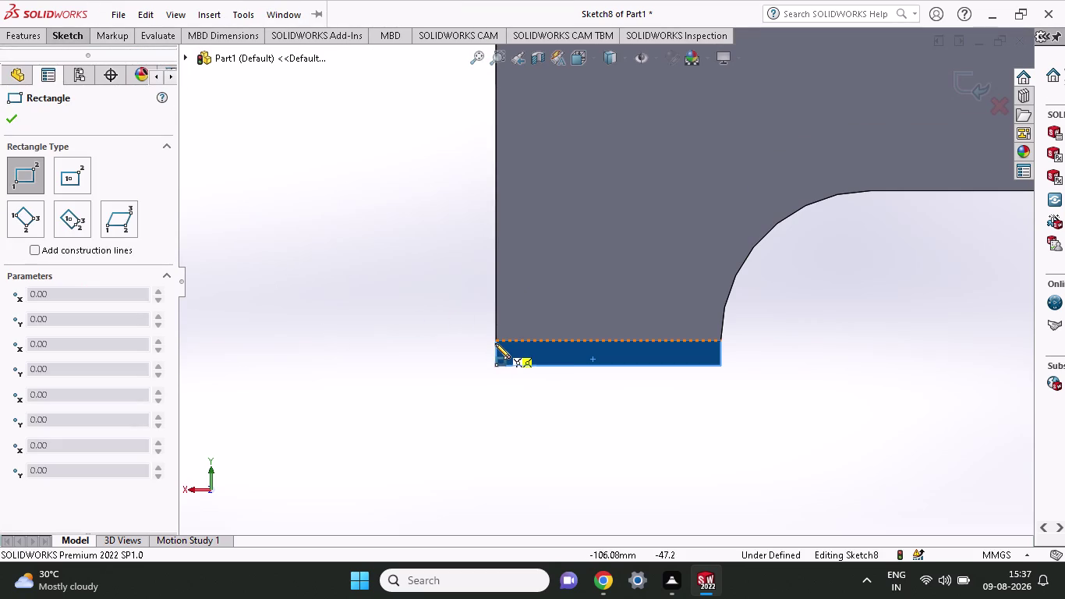
click(495, 339)
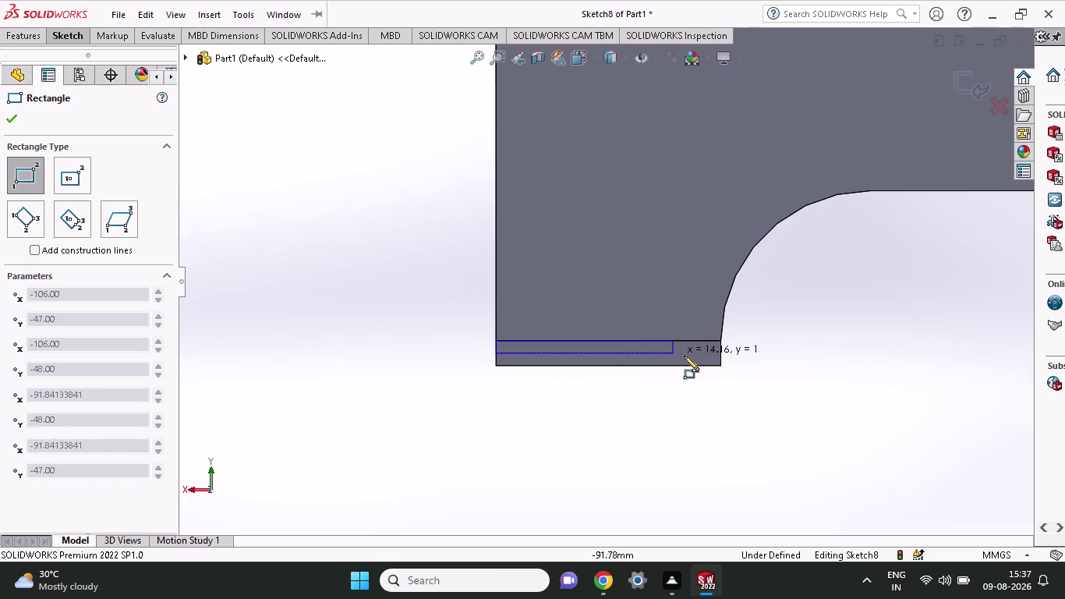
click(719, 365)
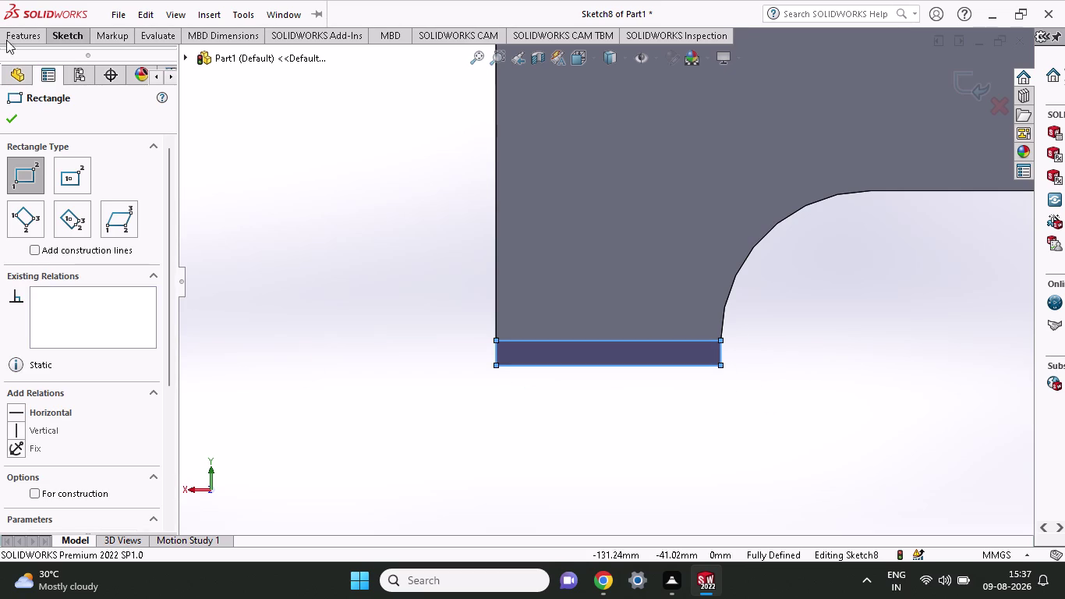
click(36, 35)
click(233, 79)
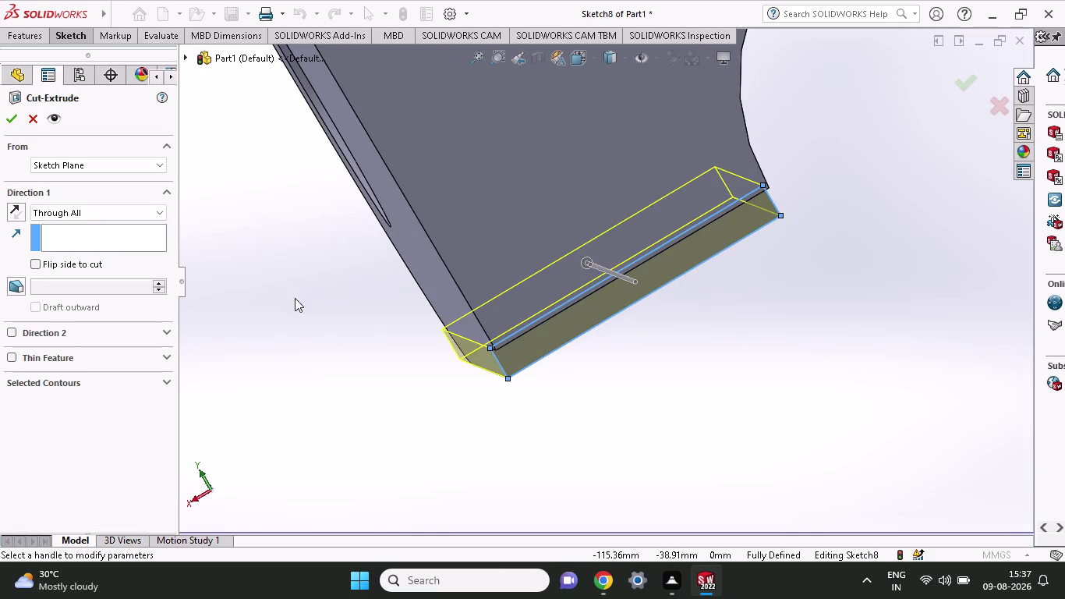
Accept Cut-Extrude2, then orbit around to inspect the trimmed base plate edge.
click(4, 117)
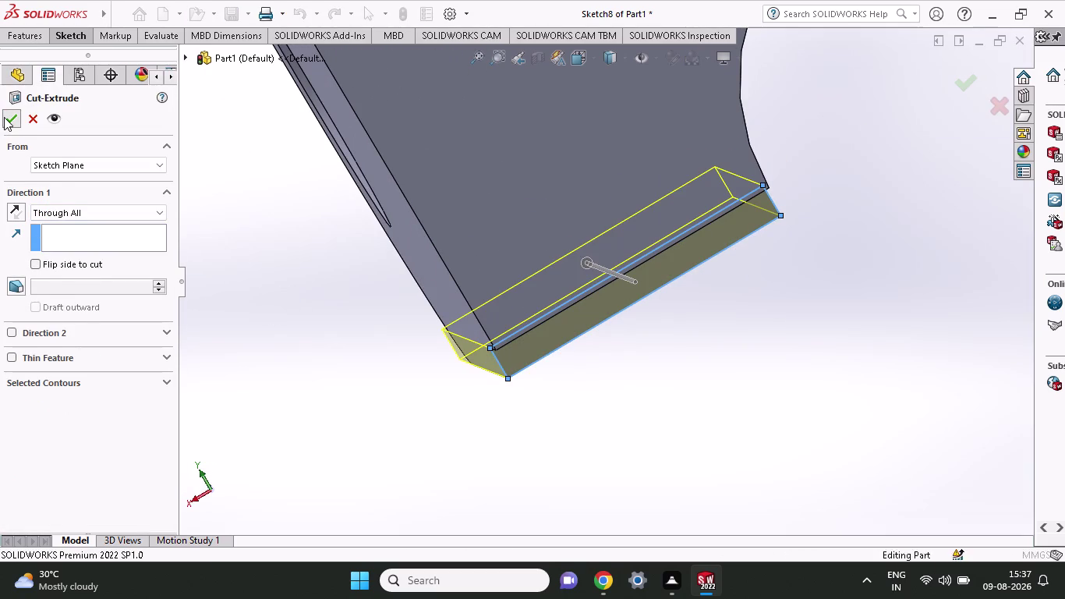
middle_drag(256, 268, 315, 255)
scroll(up, 3)
middle_drag(427, 324, 459, 338)
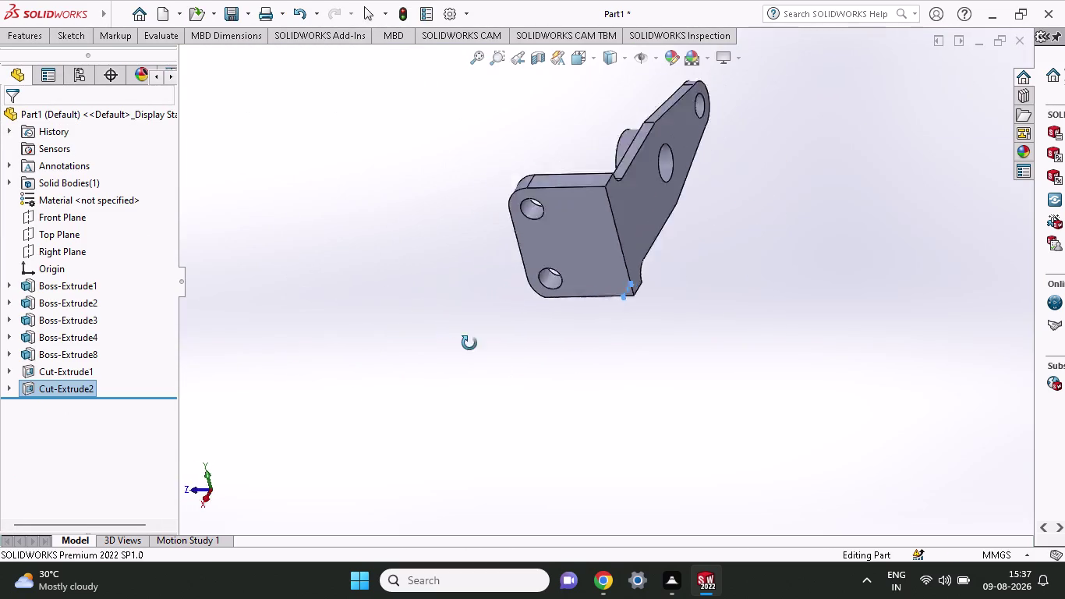
middle_drag(459, 338, 692, 323)
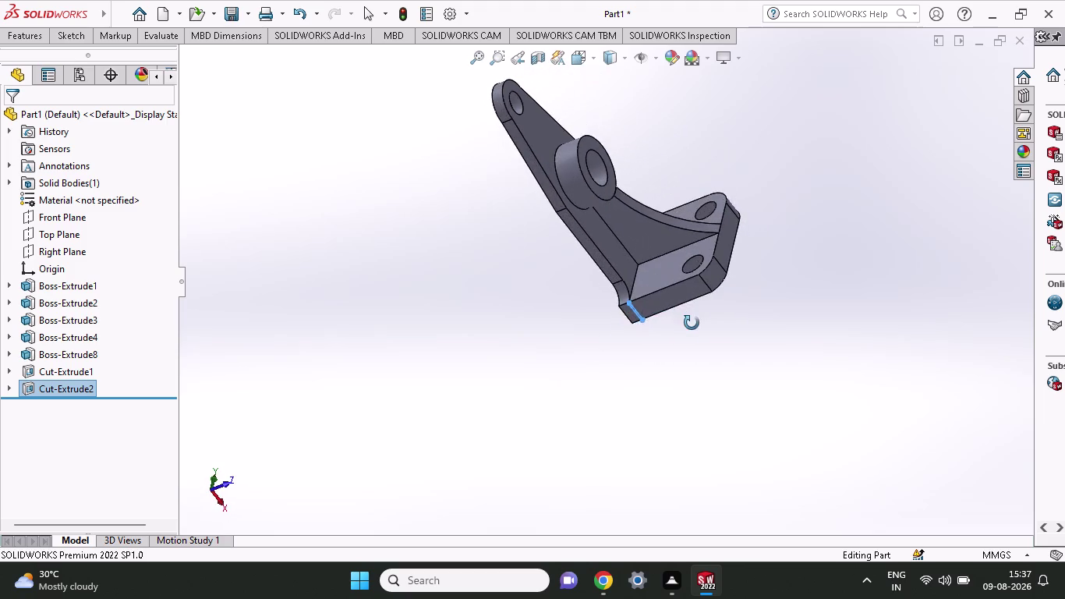
middle_drag(691, 322, 649, 464)
middle_drag(609, 278, 622, 301)
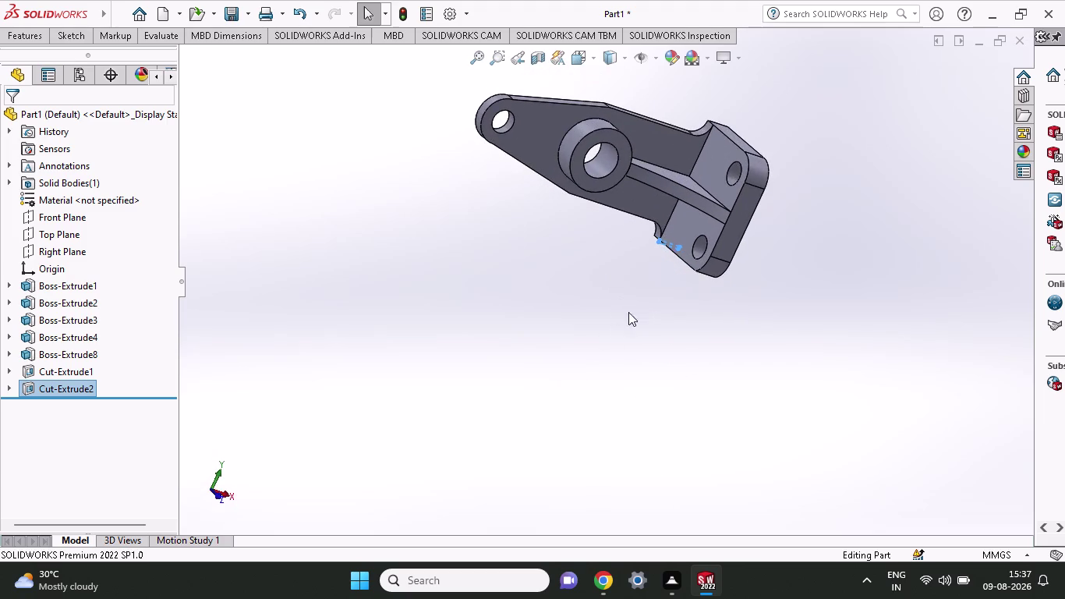
middle_drag(622, 301, 584, 244)
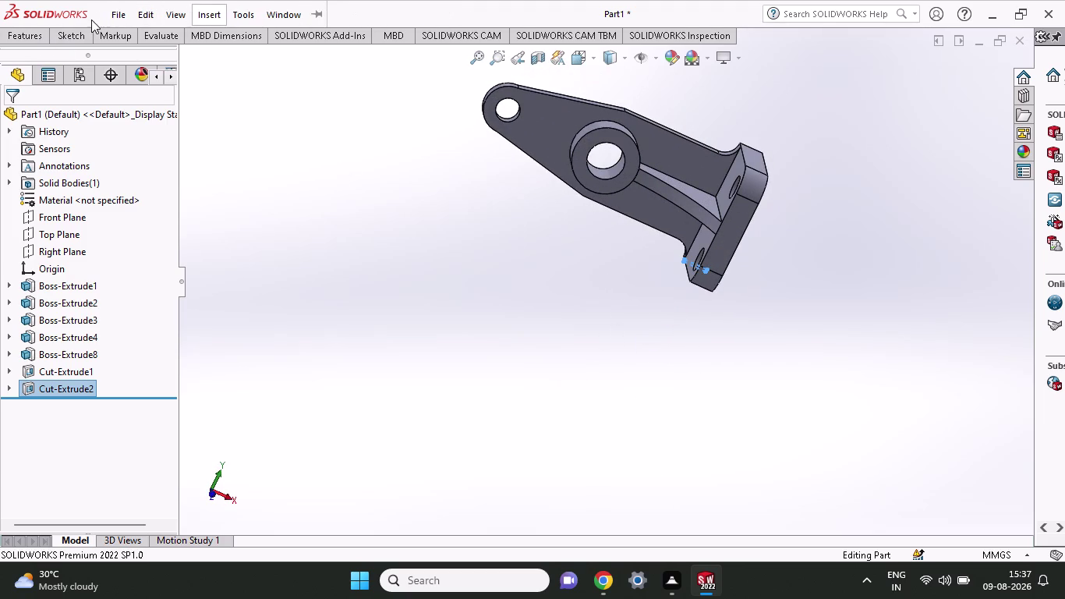
Open File > Save As for the bracket part and clear the default file name.
click(107, 14)
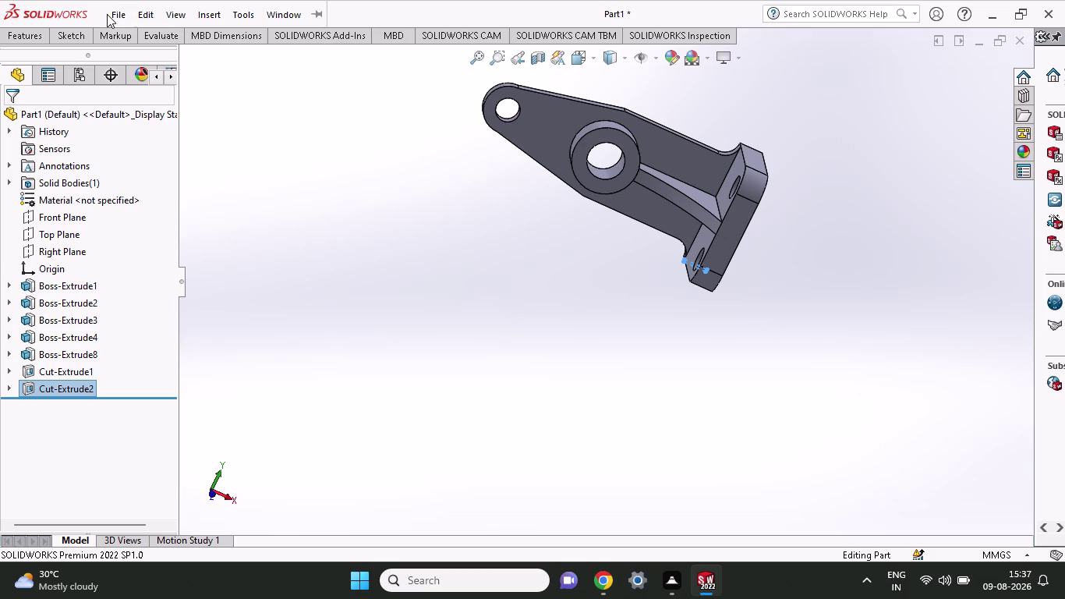
click(151, 210)
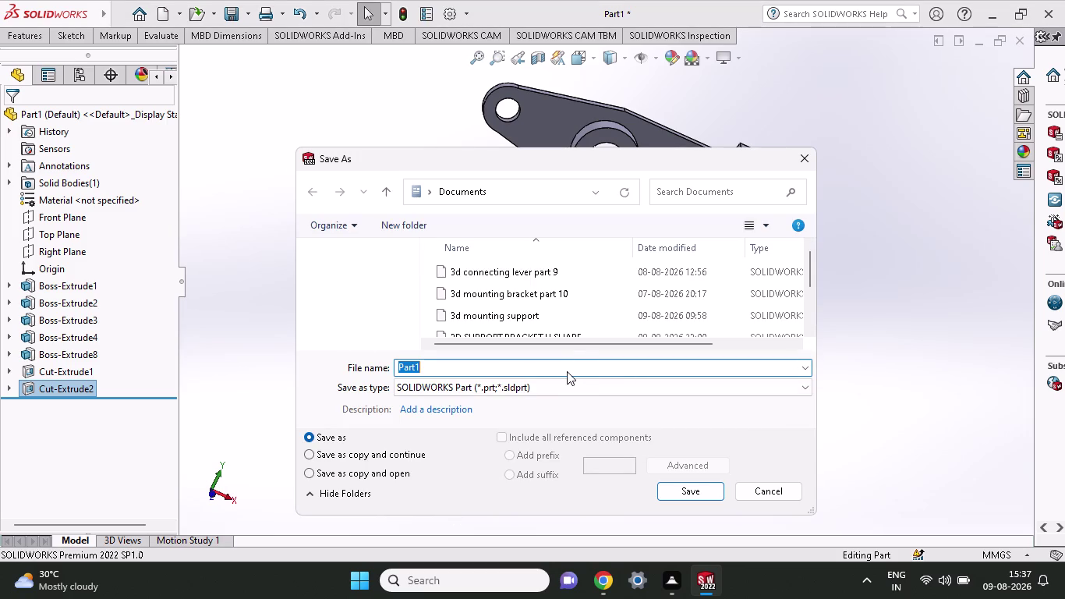
key(BackSpace)
key(BackSpace)
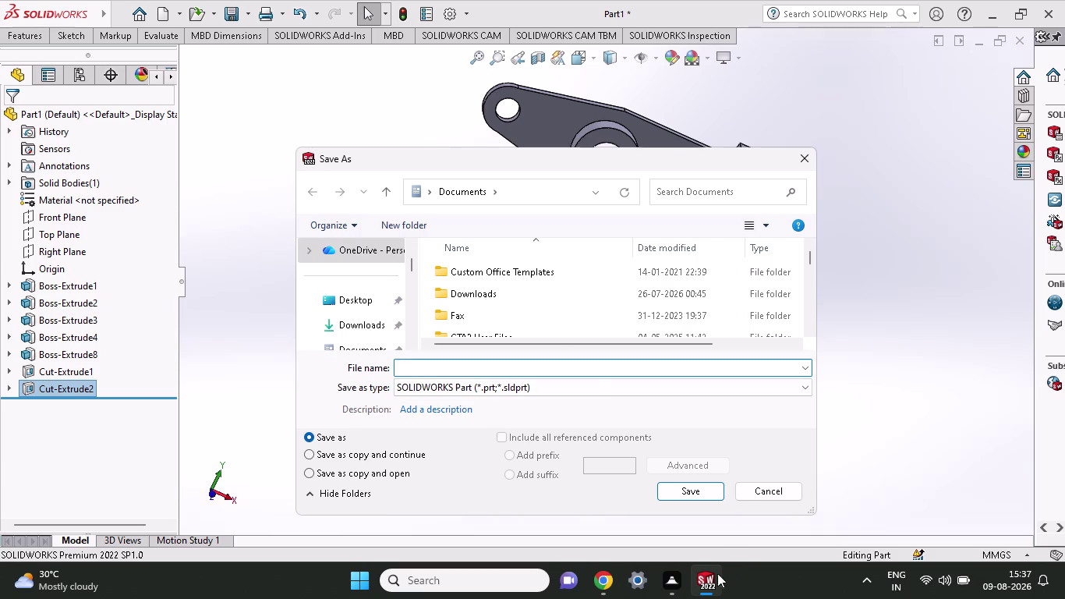
click(677, 590)
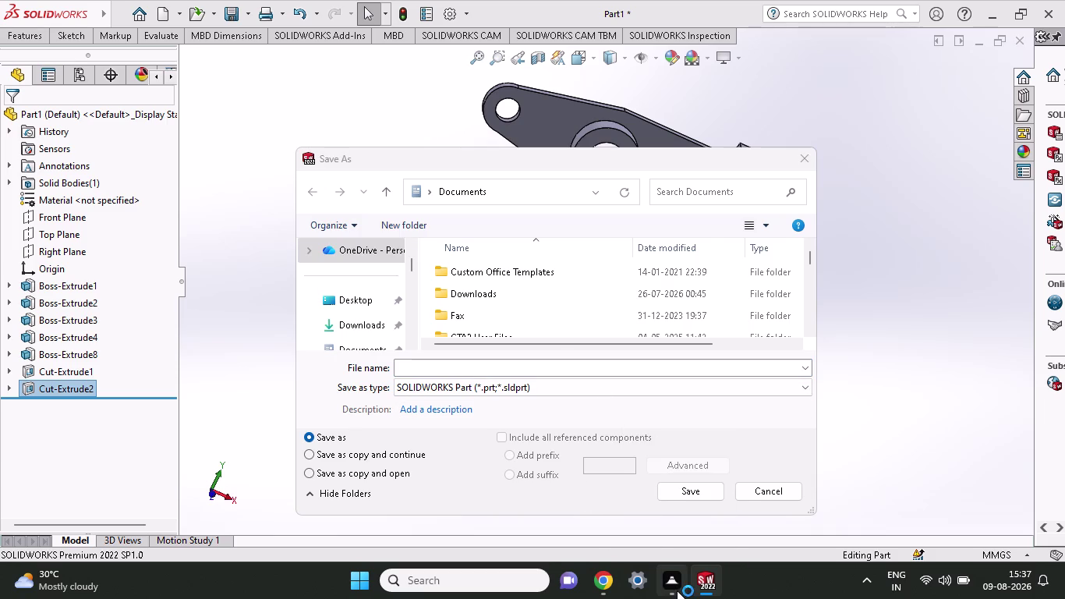